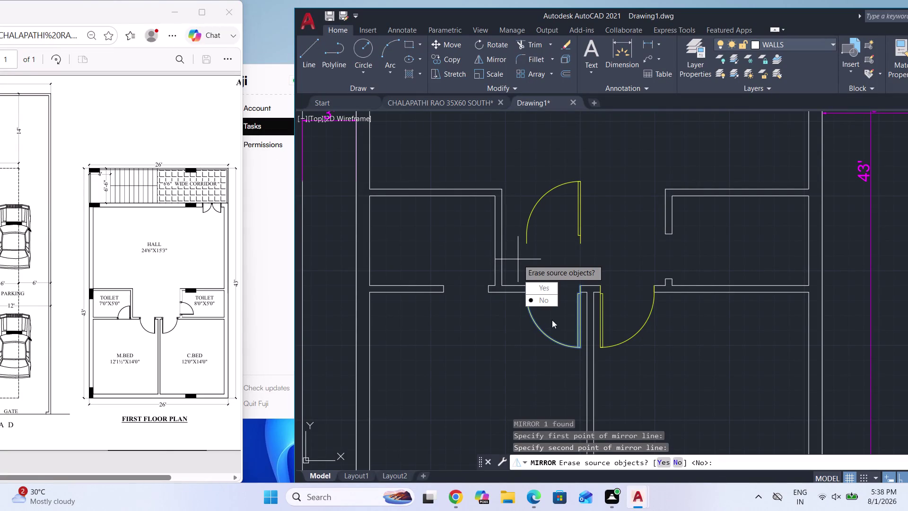
Keep the original mirrored door, then scale the upper door by reference to 2'6" wide.
drag(543, 302, 518, 259)
click(580, 227)
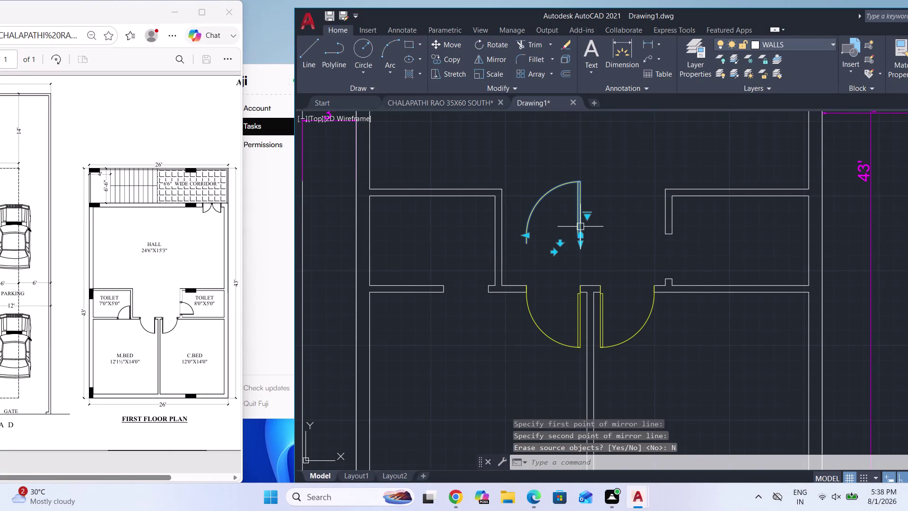
key(s)
key(c)
key(Return)
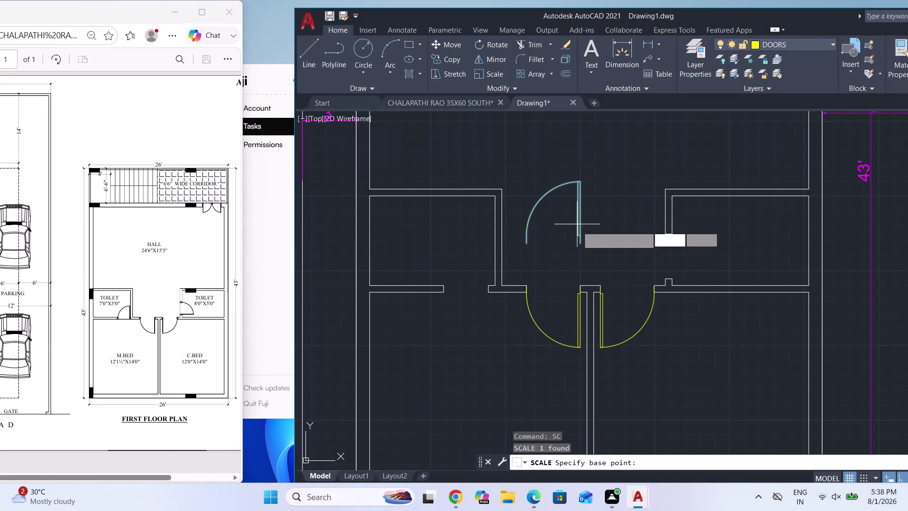
click(581, 244)
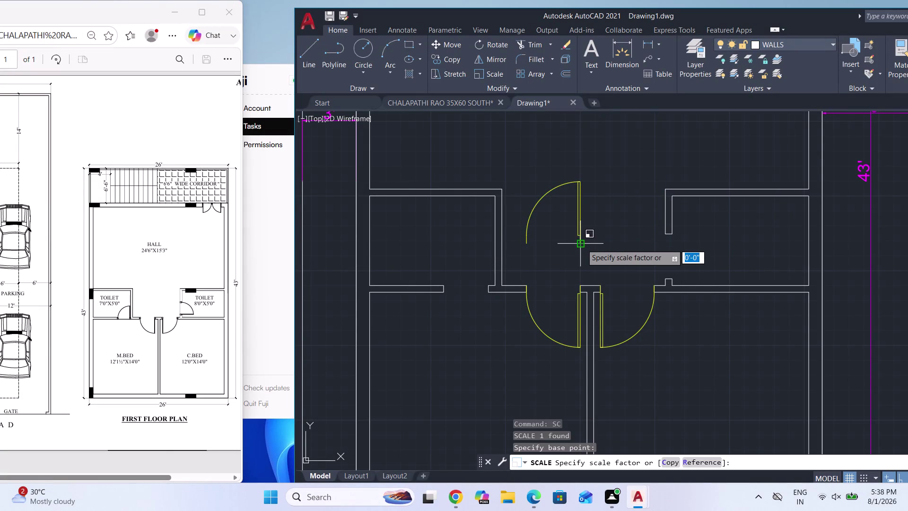
key(r)
key(Return)
click(582, 244)
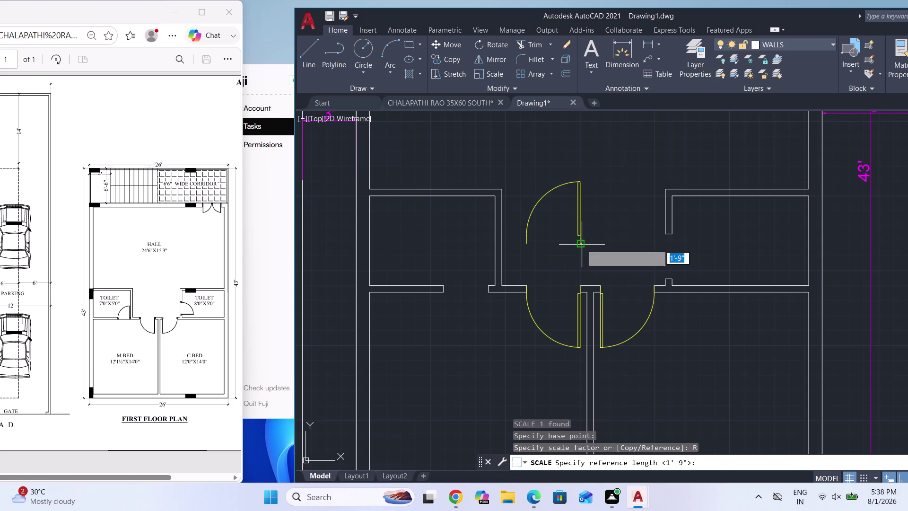
click(529, 245)
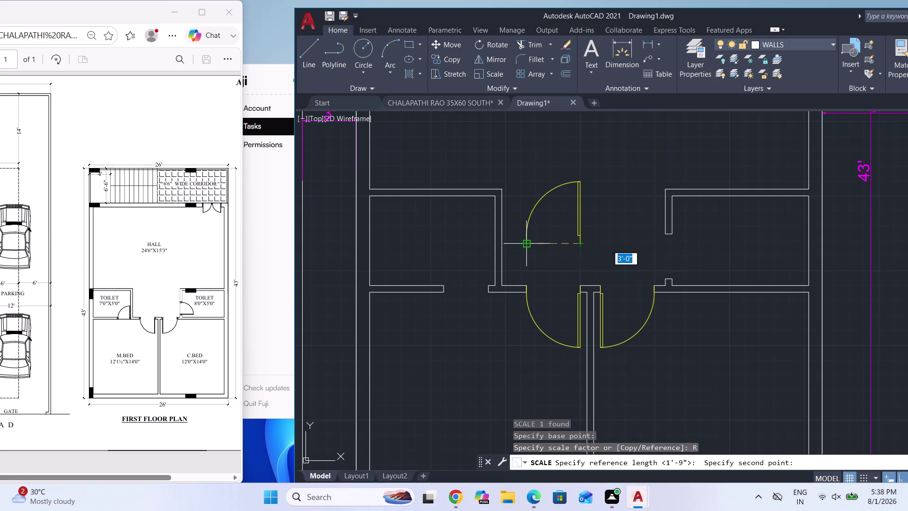
text(2)
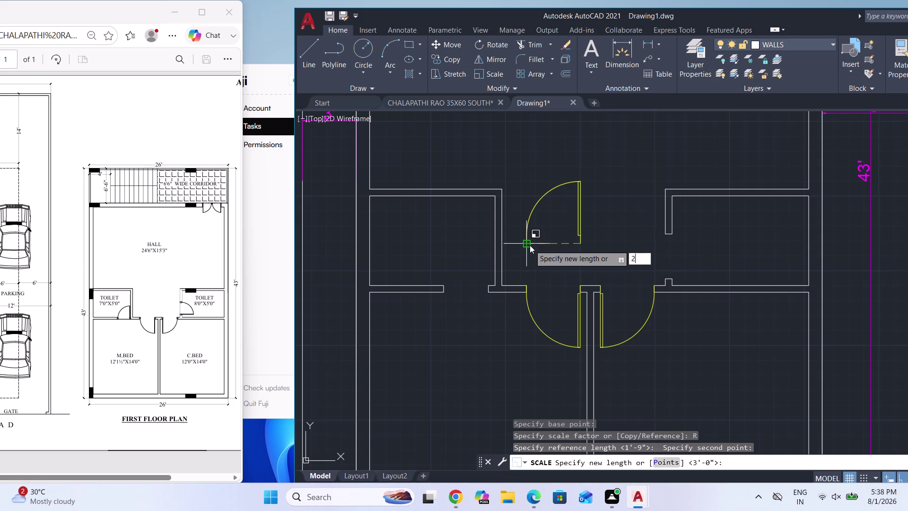
text(.5')
key(Return)
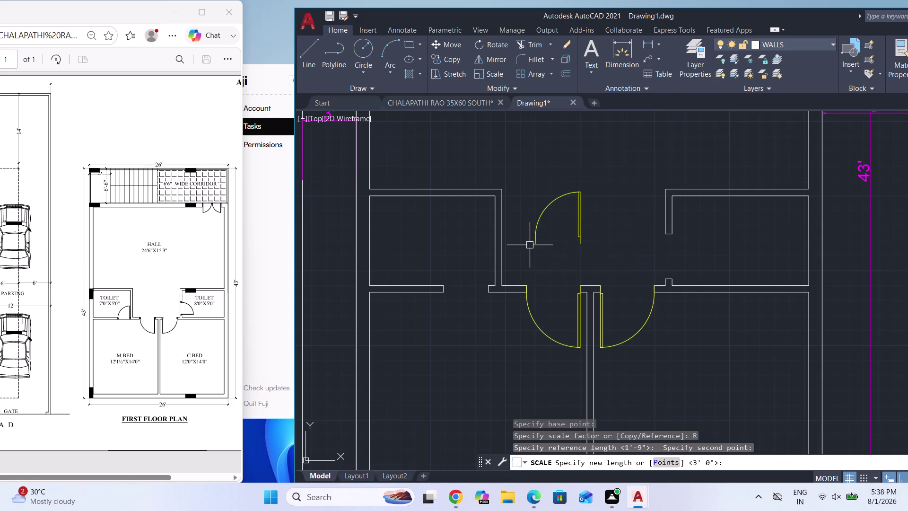
Clear the selection and reselect the resized upper door.
click(580, 245)
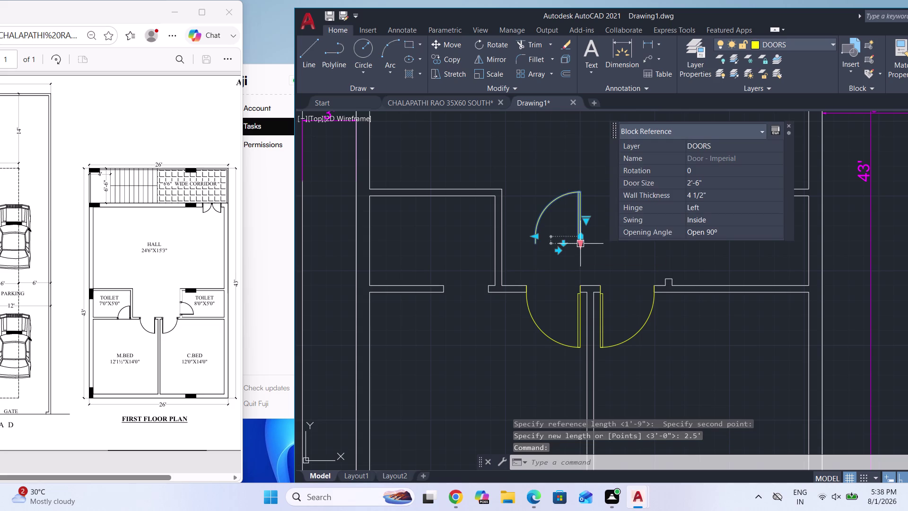
key(Escape)
key(Escape)
key(Escape)
click(580, 242)
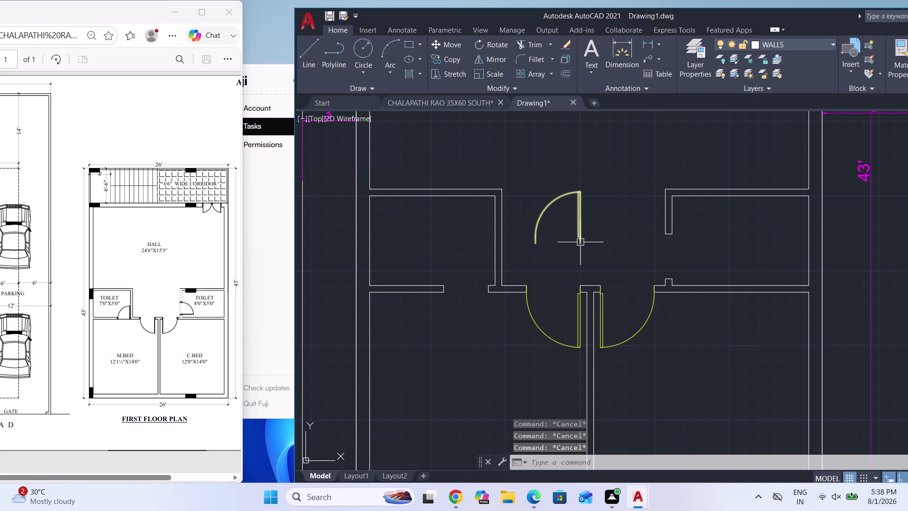
Rotate a copy of the upper door 90° about its hinge, keeping the original.
text(RO)
key(Return)
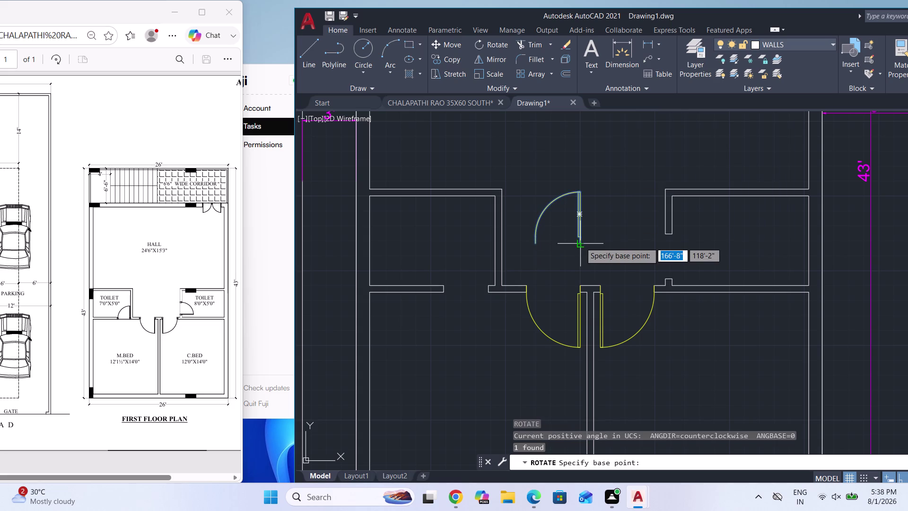
click(593, 236)
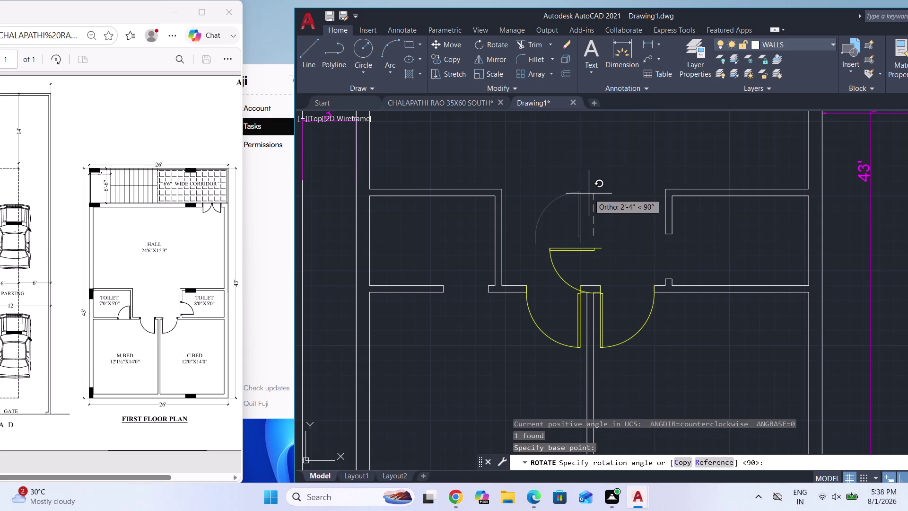
key(c)
key(Return)
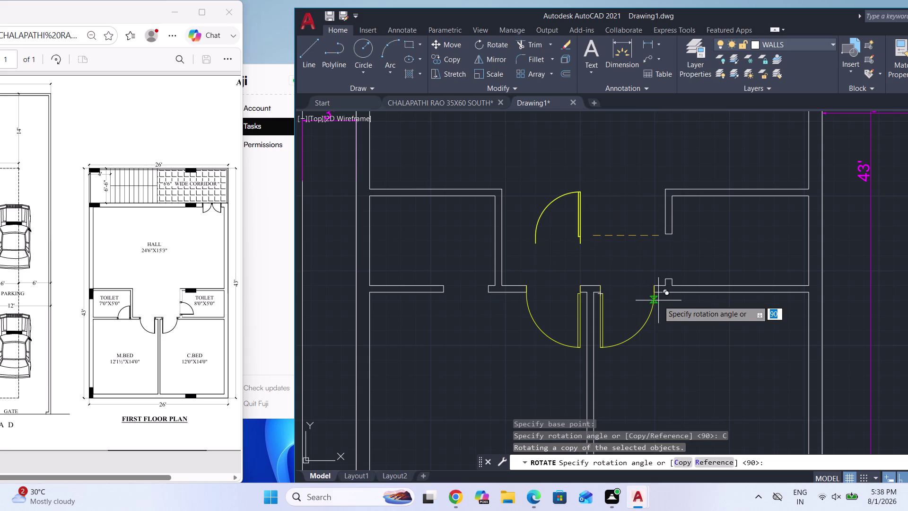
click(570, 276)
click(578, 244)
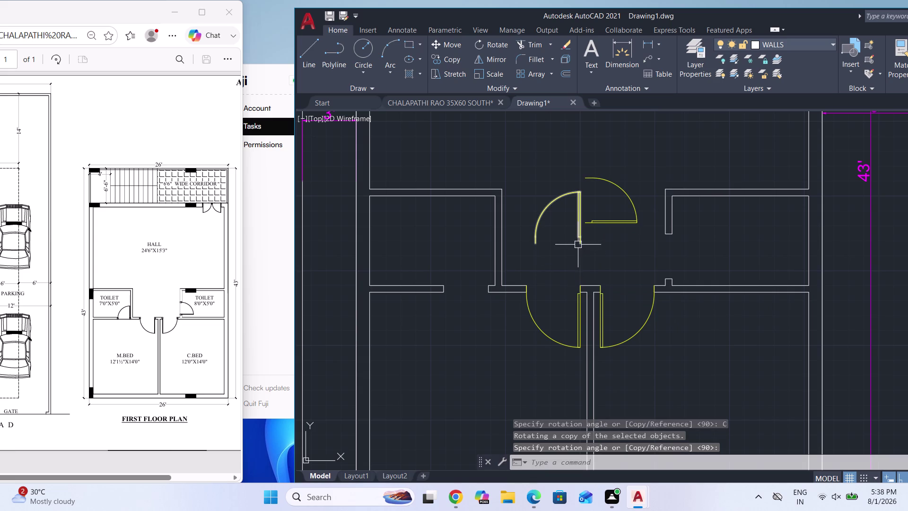
key(m)
key(Return)
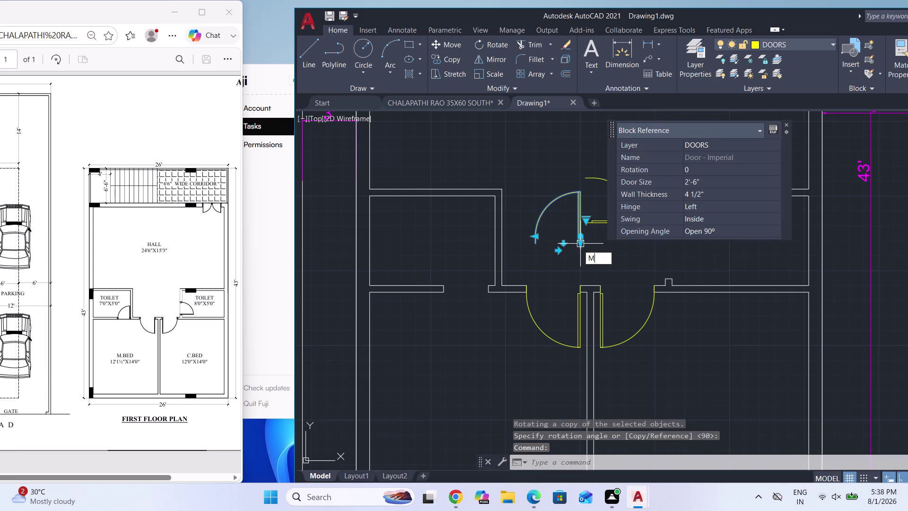
Move the upper door into the left room's doorway.
scroll(up, 3)
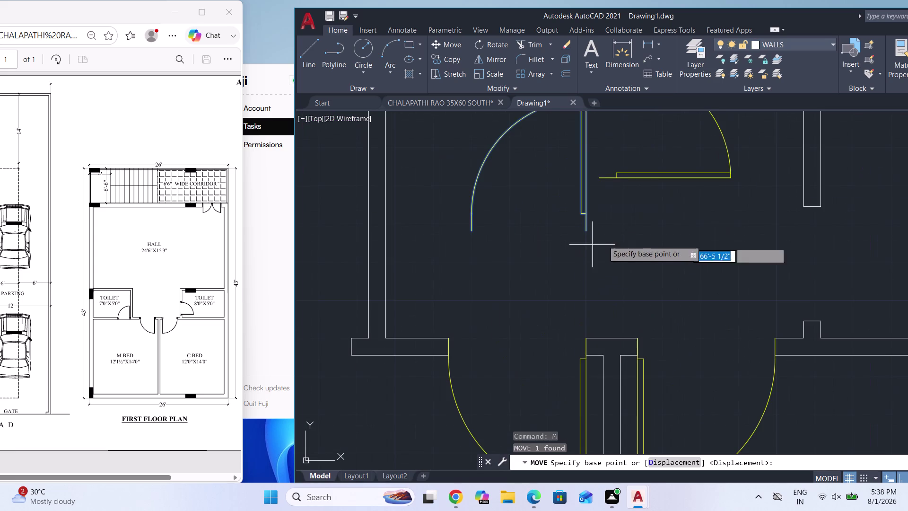
click(584, 232)
scroll(down, 3)
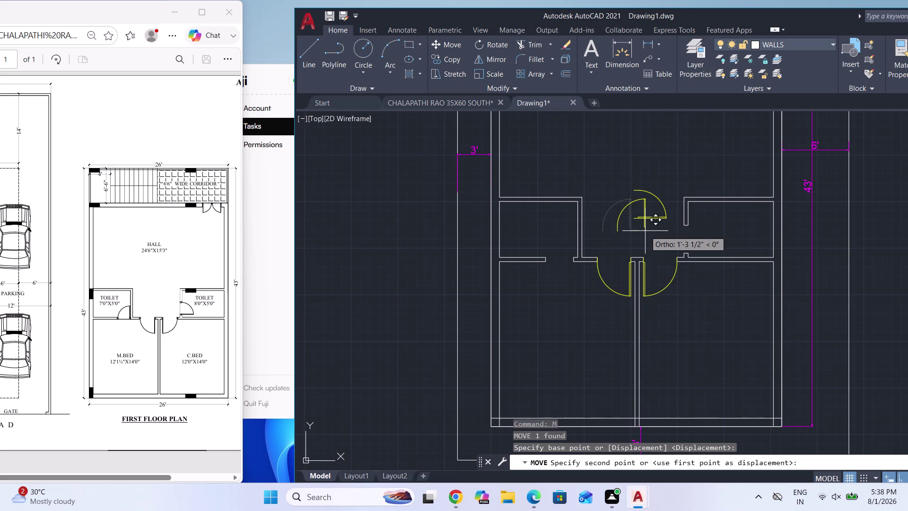
scroll(up, 3)
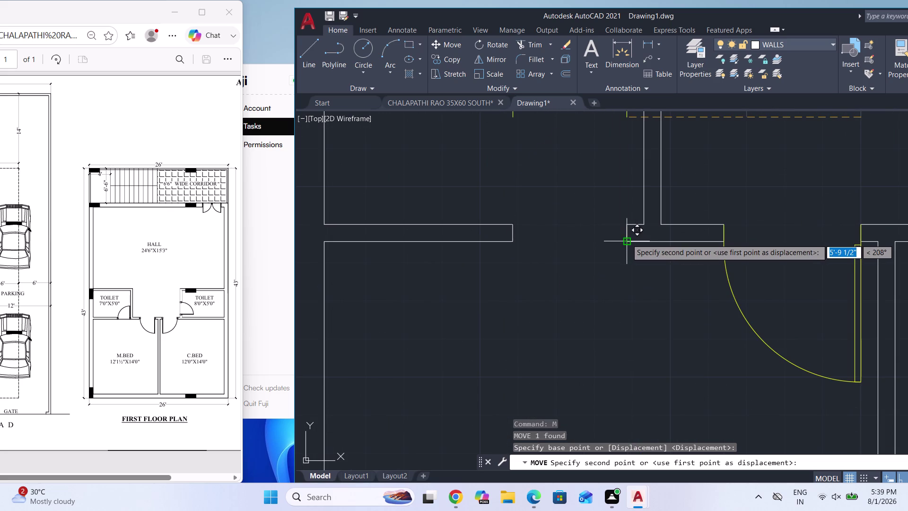
click(627, 239)
scroll(down, 3)
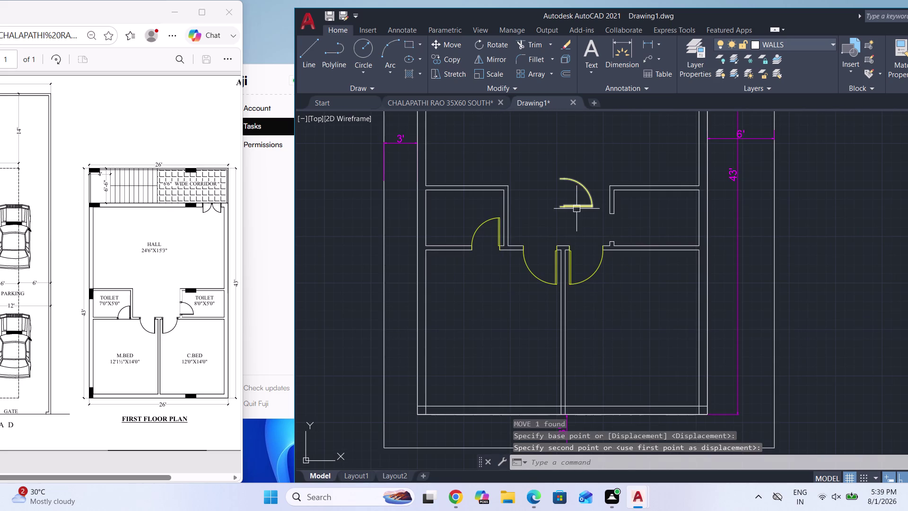
Move the rotated door copy into the right room's doorway by its leaf end.
click(577, 208)
key(m)
key(Return)
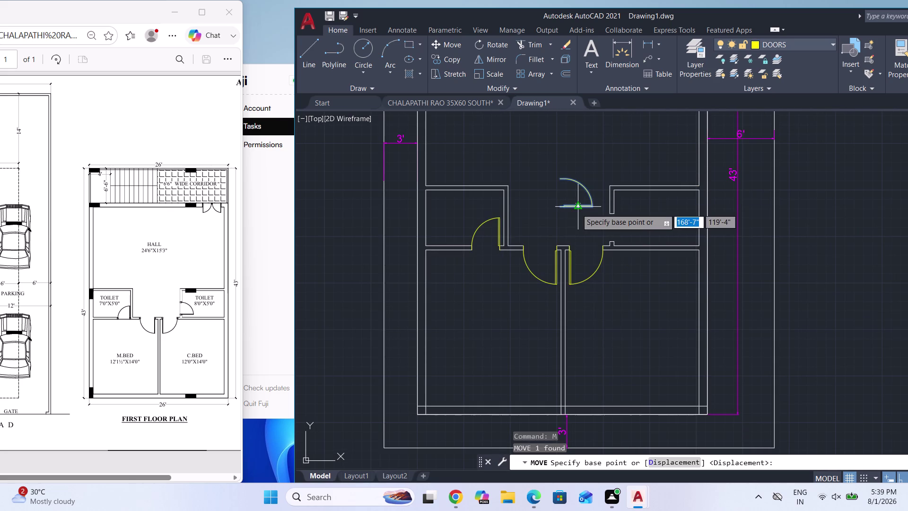
scroll(up, 3)
scroll(up, 3)
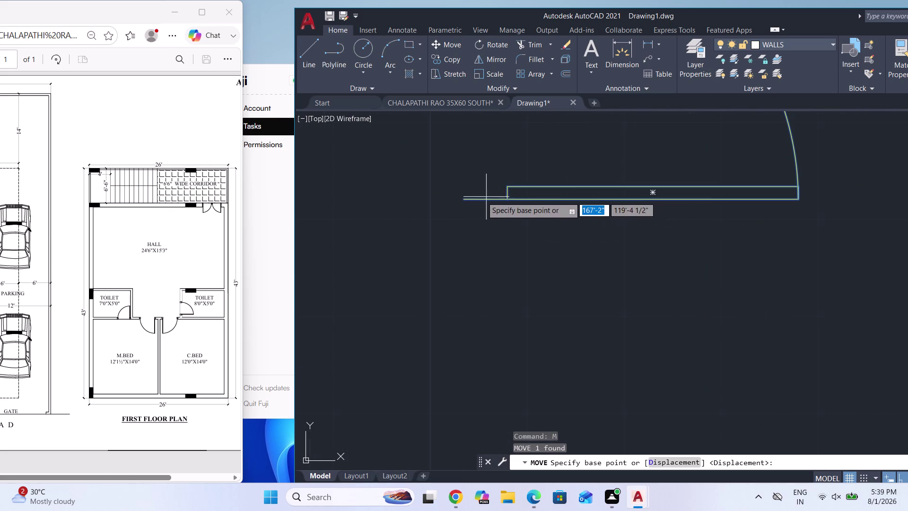
click(462, 199)
scroll(down, 3)
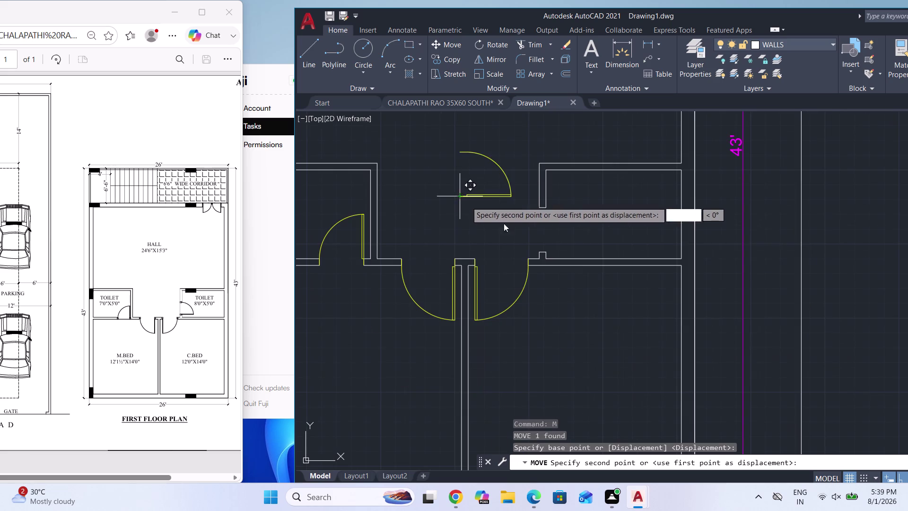
scroll(up, 3)
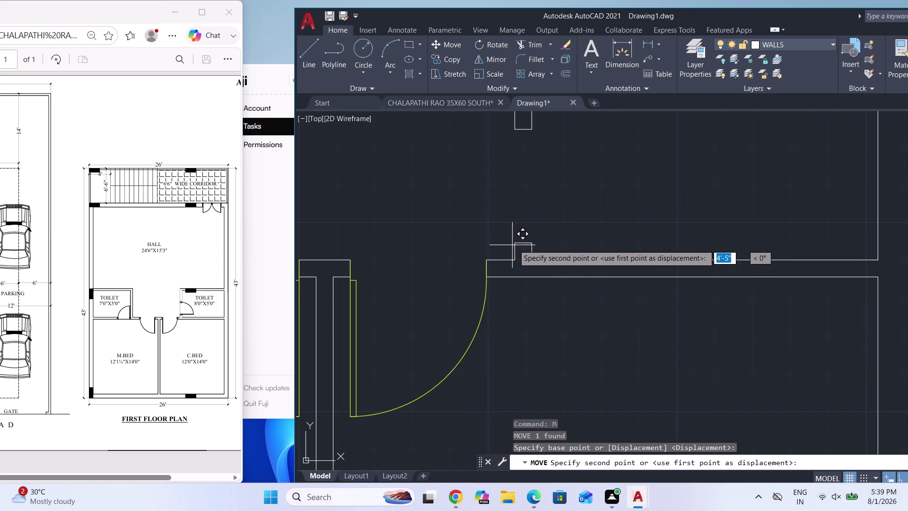
click(514, 244)
scroll(down, 3)
key(Escape)
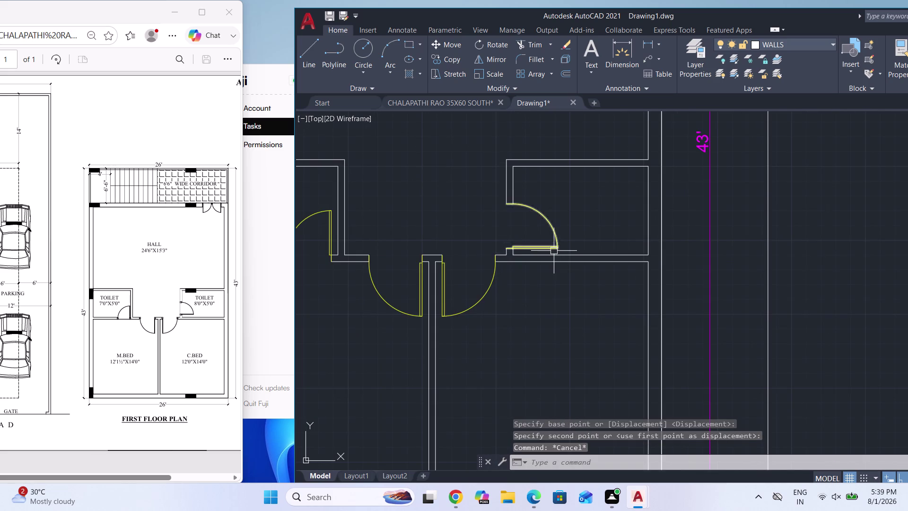
scroll(down, 3)
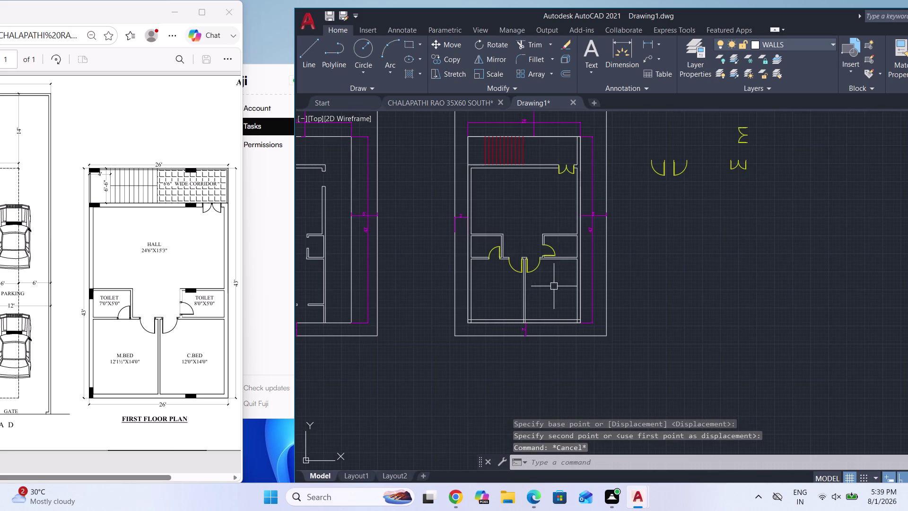
Widen the Edge PDF window to show the ground floor plan, then zoom back in on the doors.
scroll(down, 3)
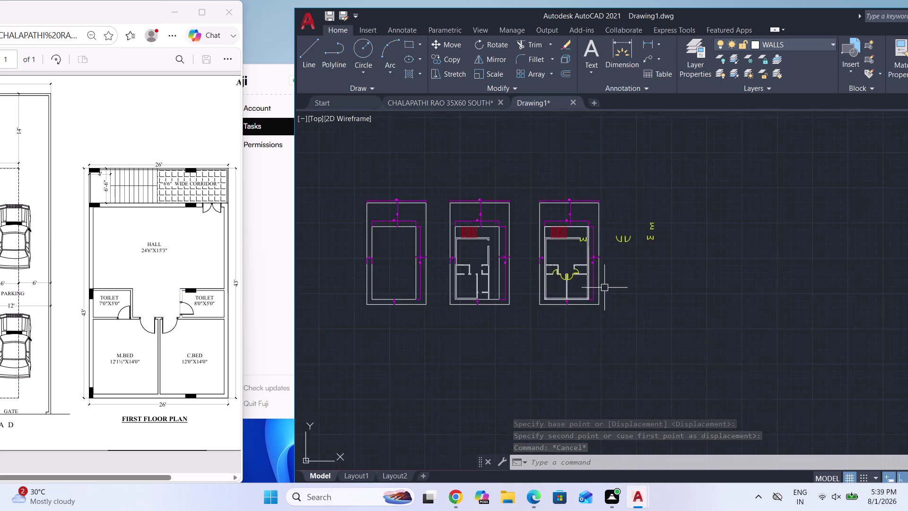
scroll(down, 3)
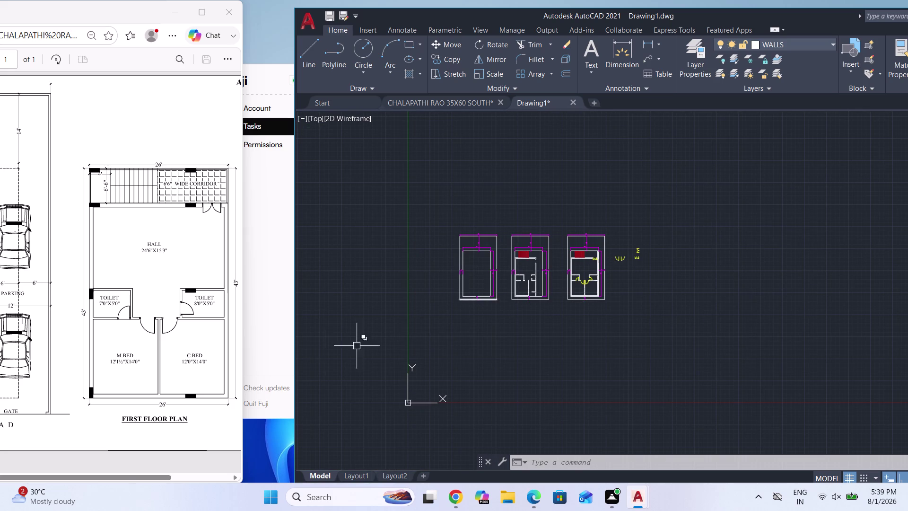
drag(122, 11, 166, 13)
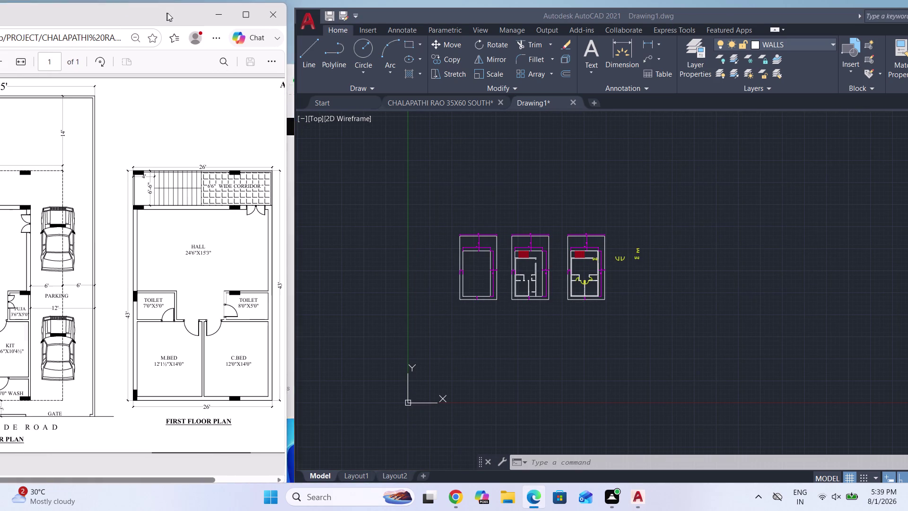
drag(165, 13, 270, 17)
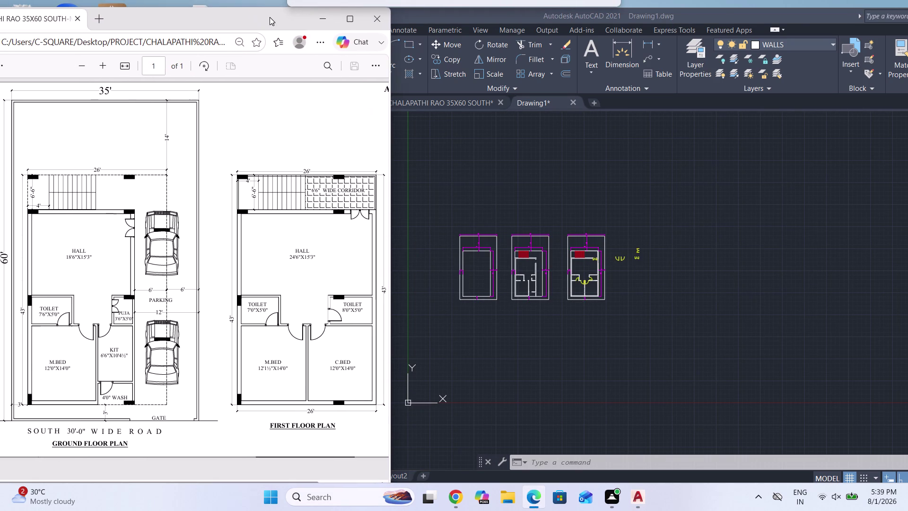
drag(269, 17, 288, 18)
click(483, 16)
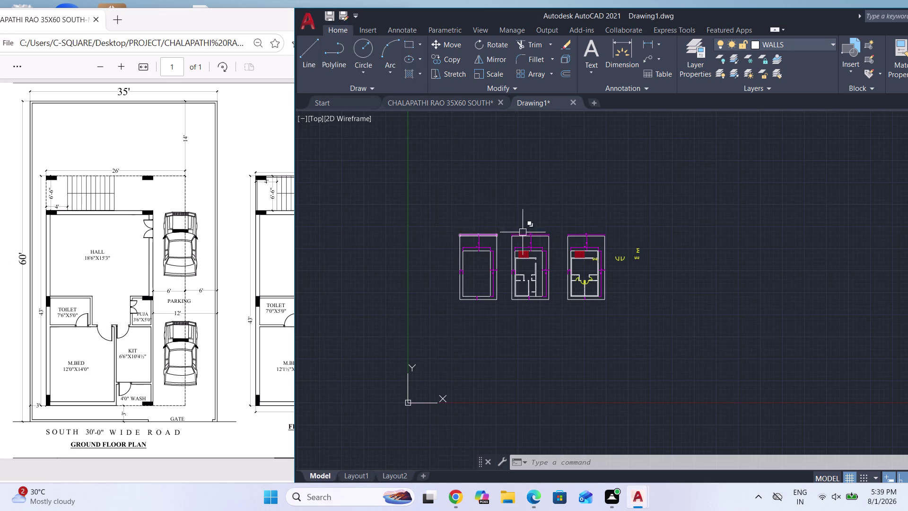
scroll(up, 3)
scroll(up, 3)
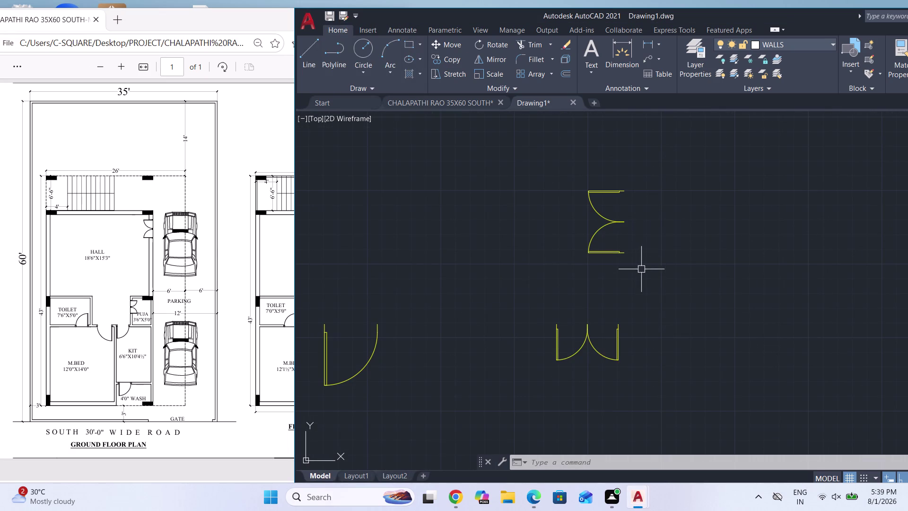
Move the double door pair by its top corner to the wall corner beside the stairs.
click(641, 269)
click(571, 156)
key(m)
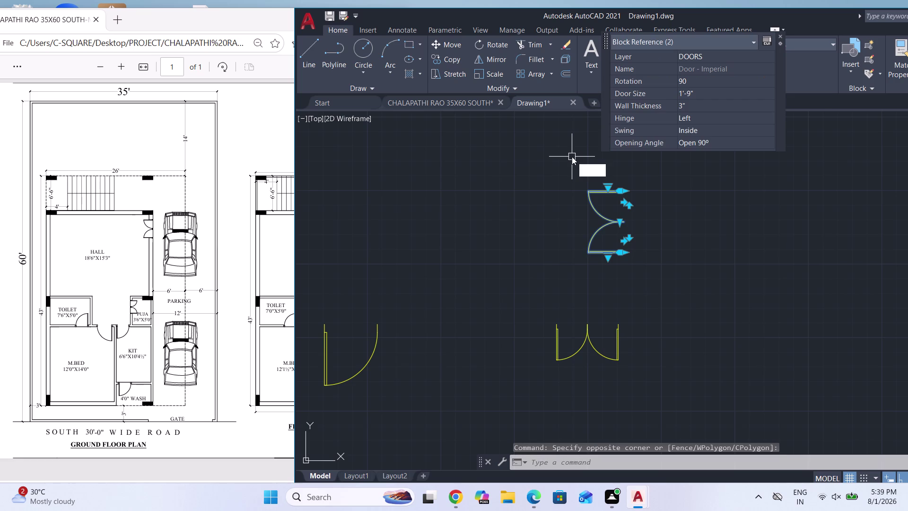
key(Return)
scroll(up, 3)
click(633, 189)
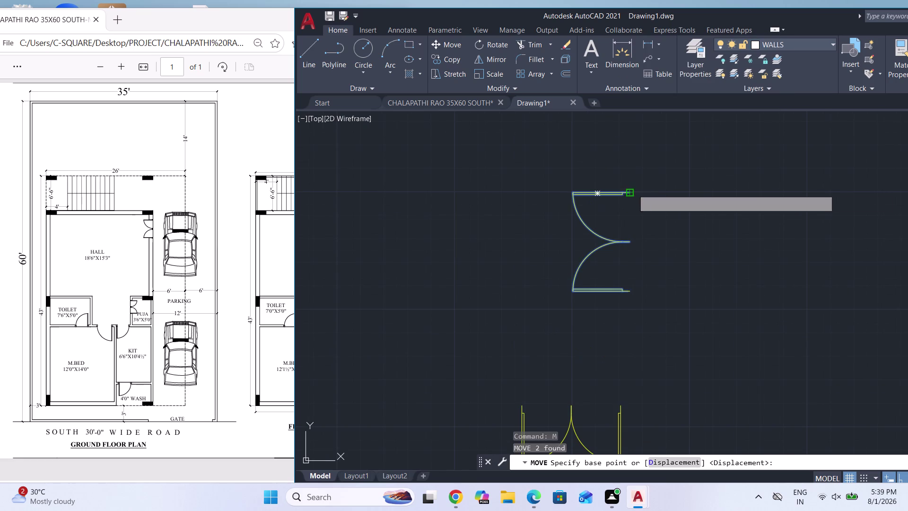
scroll(down, 3)
scroll(up, 3)
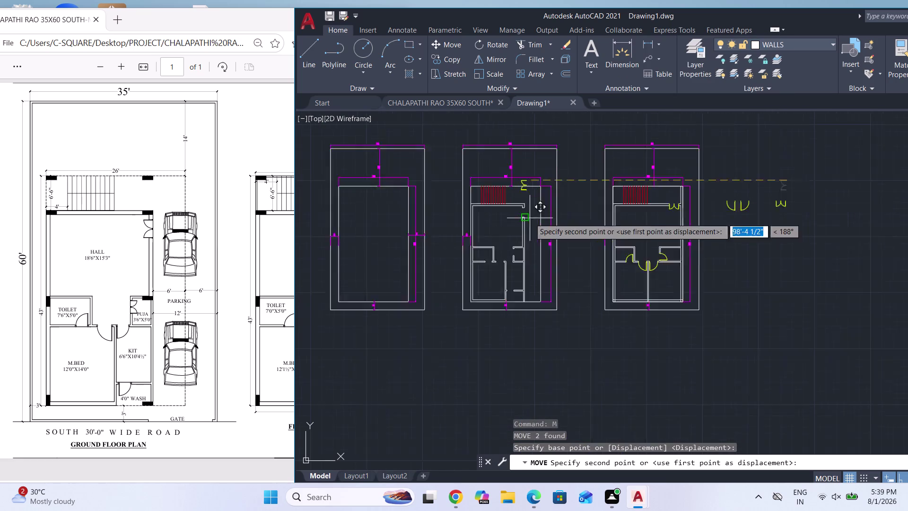
scroll(up, 3)
scroll(up, 3)
scroll(up, 3)
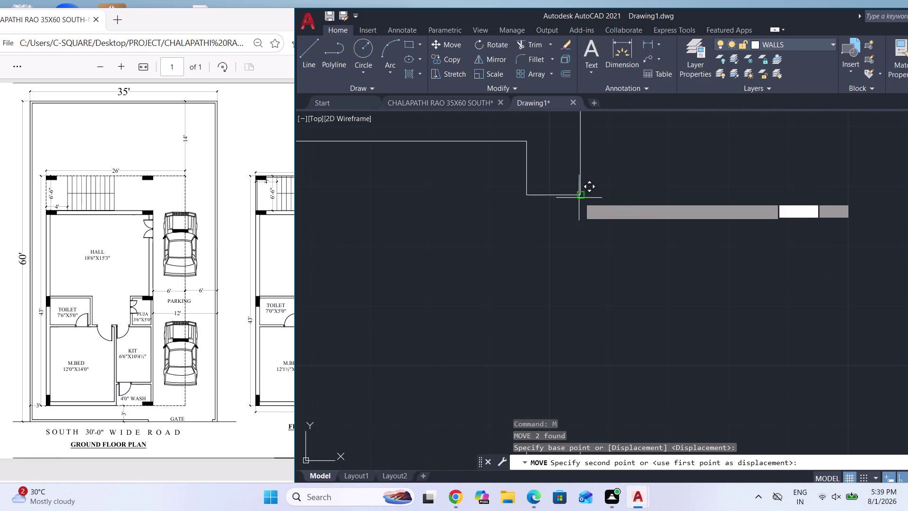
click(579, 198)
Select the single door in the right-hand plan.
scroll(down, 3)
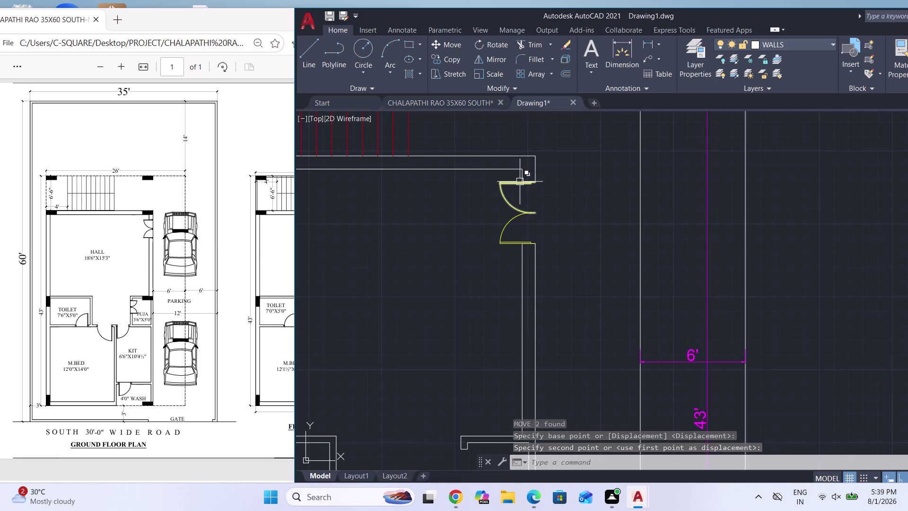
scroll(down, 3)
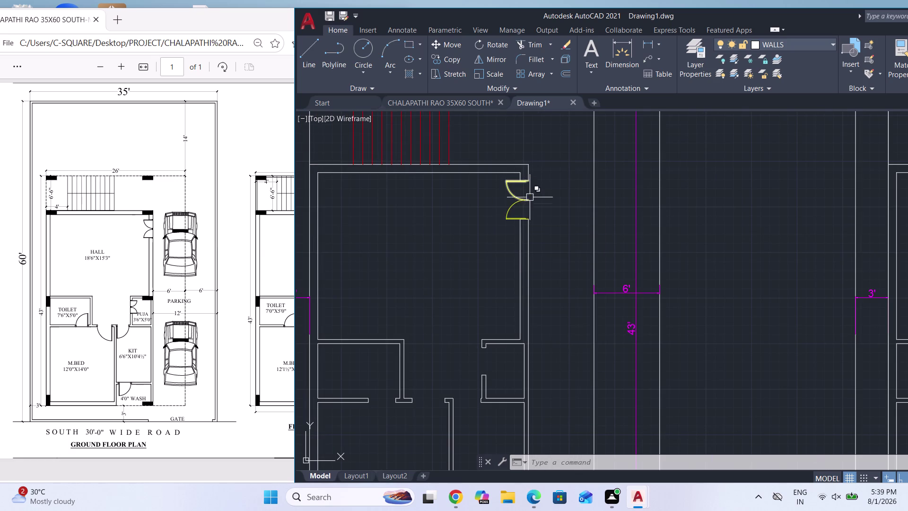
scroll(down, 3)
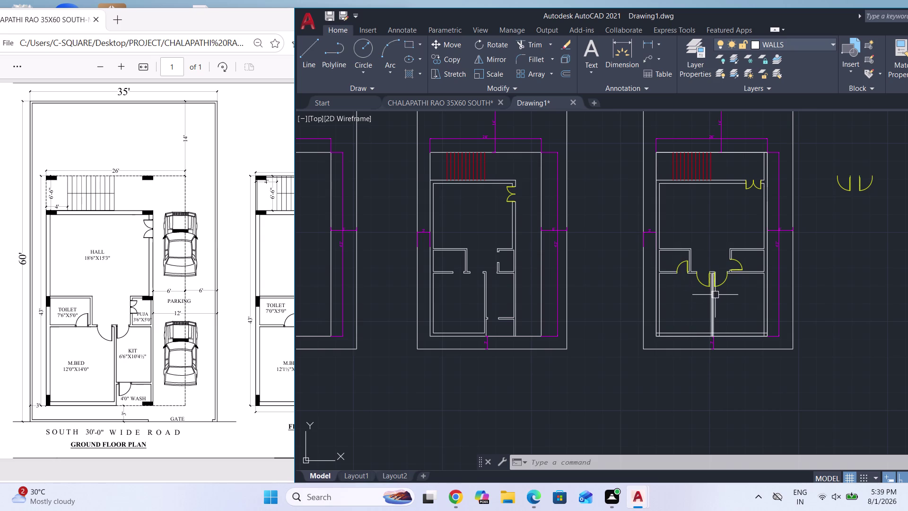
scroll(up, 3)
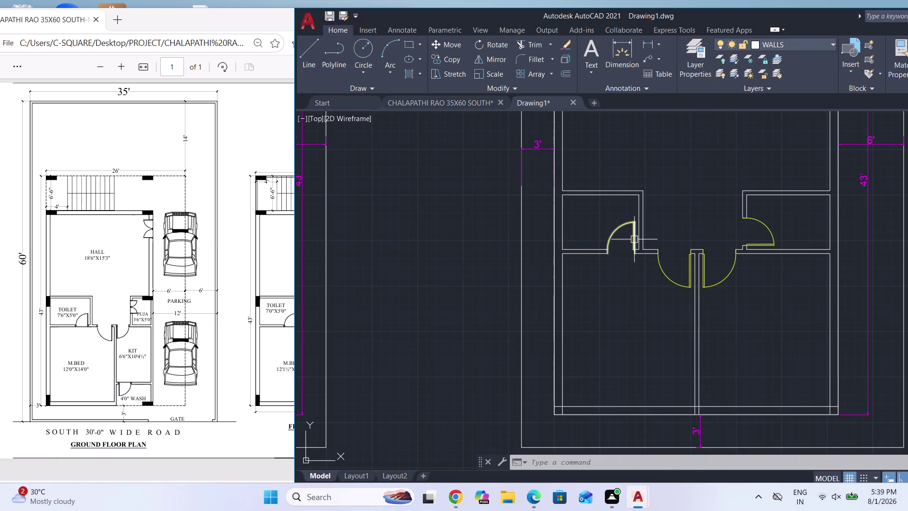
click(634, 239)
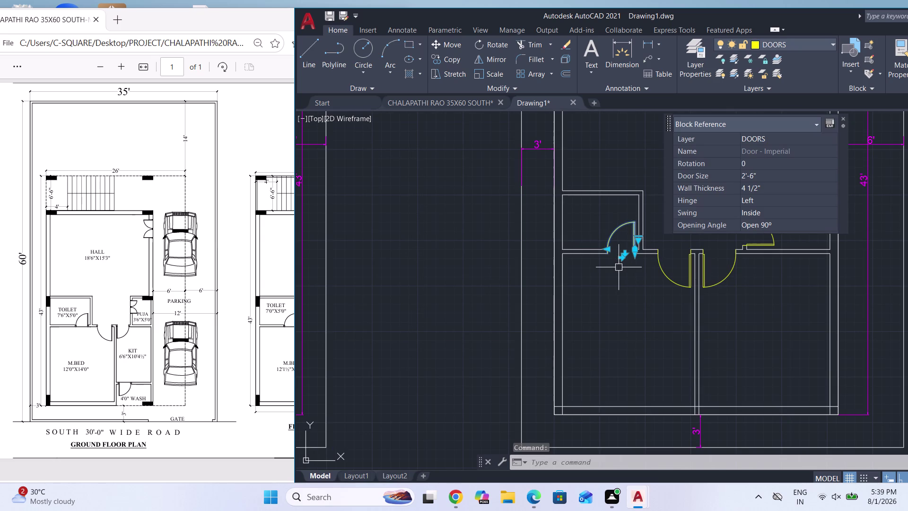
Copy the single door from the right plan into the middle plan's first room opening.
key(c)
key(o)
key(Return)
scroll(up, 3)
scroll(up, 3)
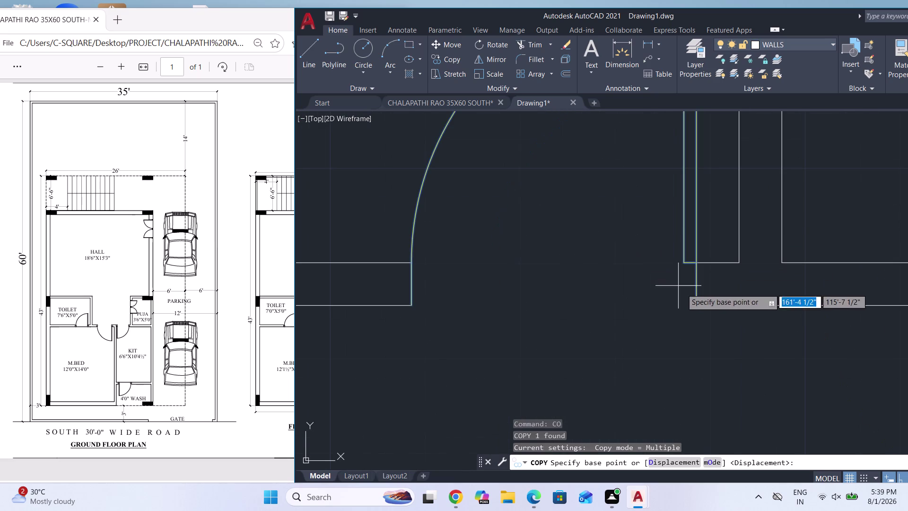
click(700, 301)
scroll(down, 3)
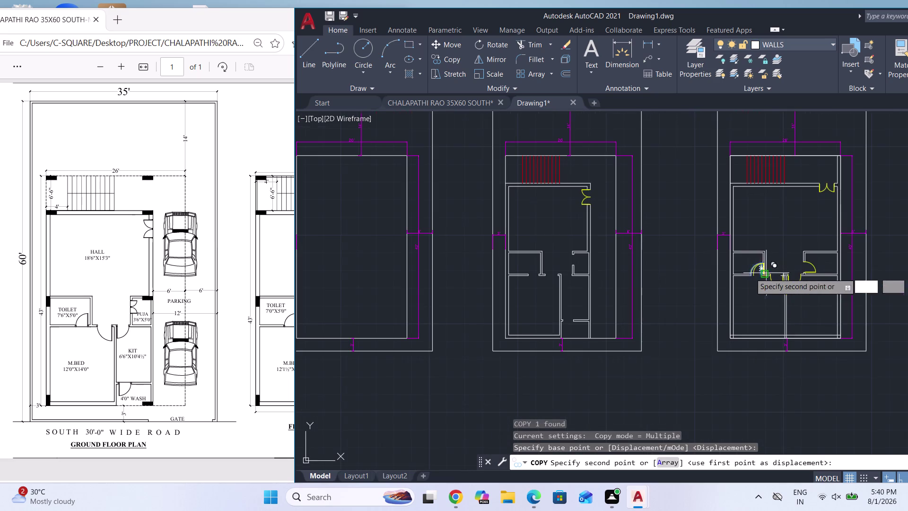
scroll(up, 3)
scroll(up, 3)
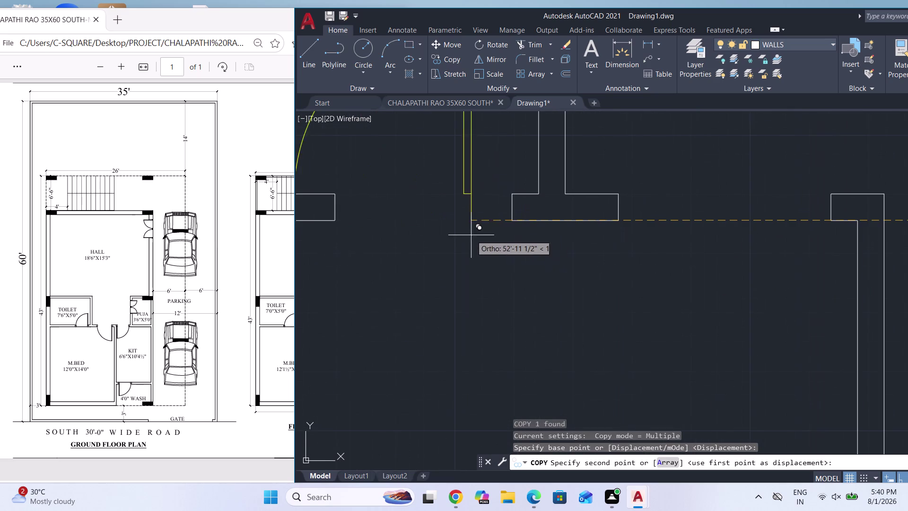
click(514, 219)
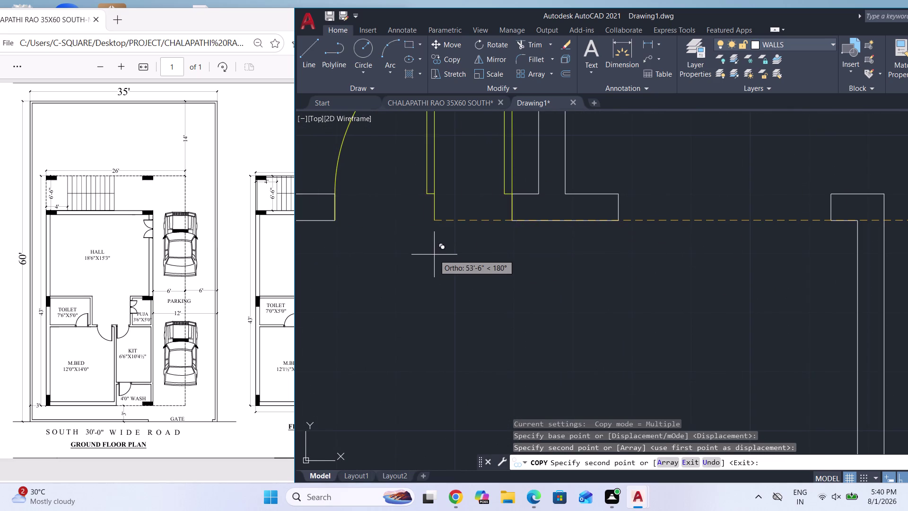
scroll(down, 3)
scroll(down, 3)
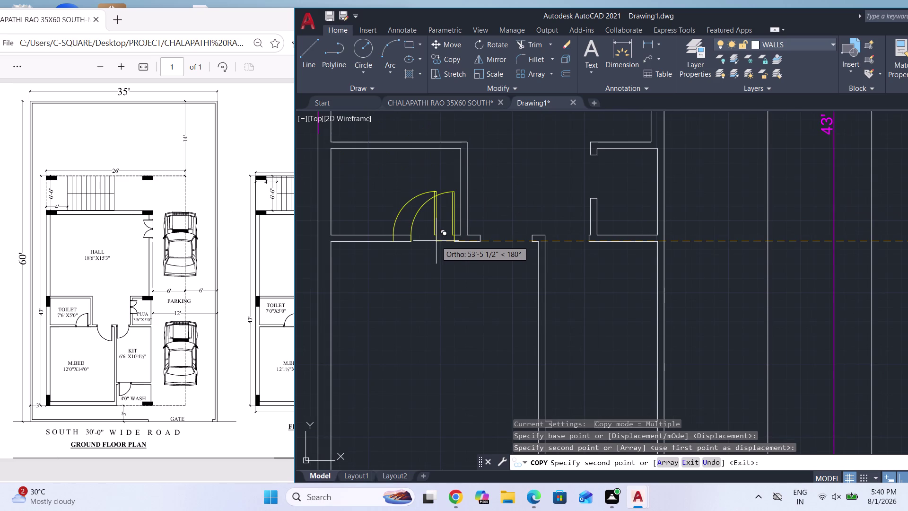
scroll(down, 3)
key(Escape)
scroll(down, 3)
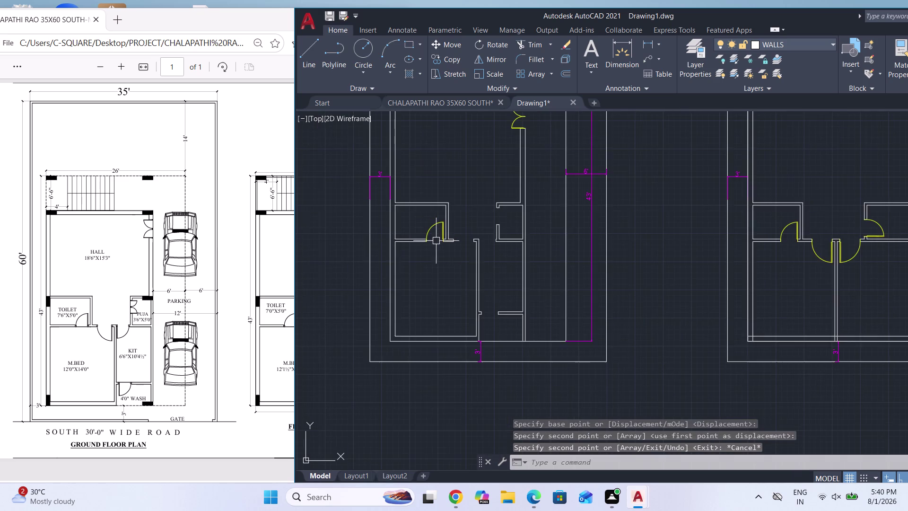
scroll(down, 3)
scroll(up, 3)
Copy the larger door from the right plan into the middle plan's second room opening.
click(687, 234)
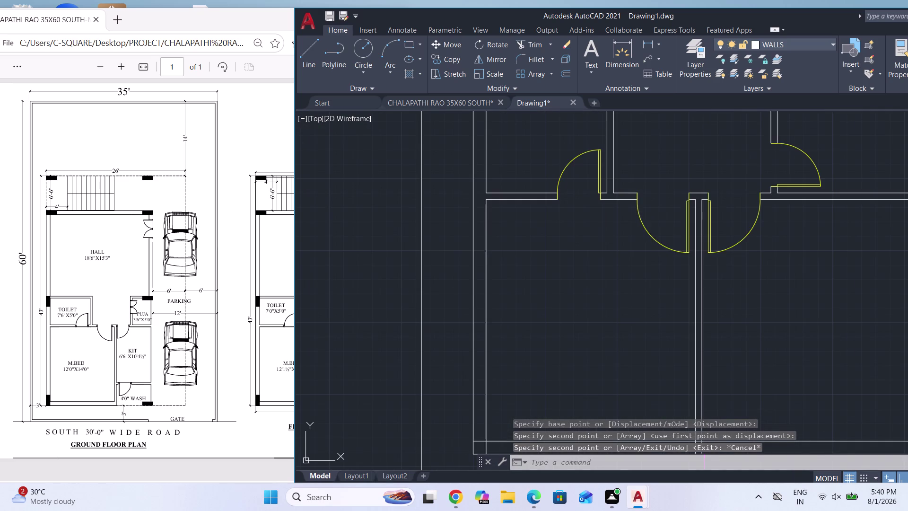
key(c)
key(o)
key(Return)
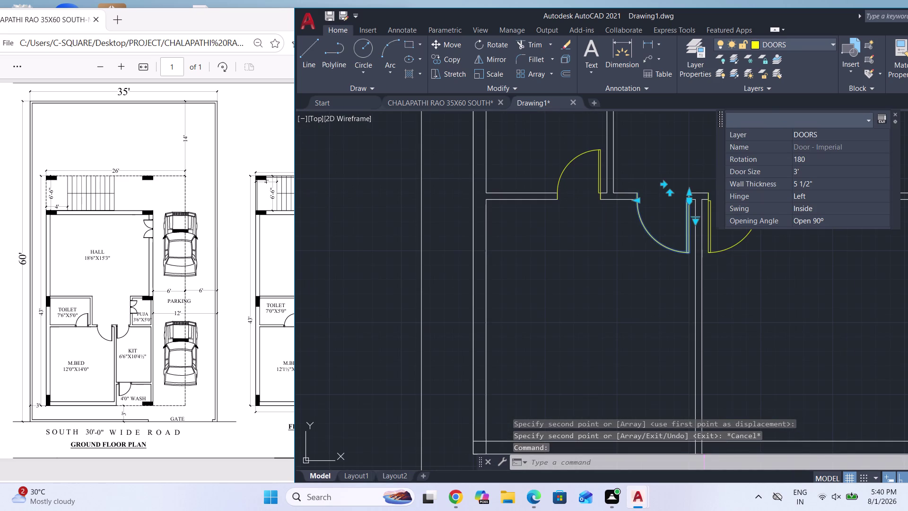
scroll(up, 3)
scroll(up, 3)
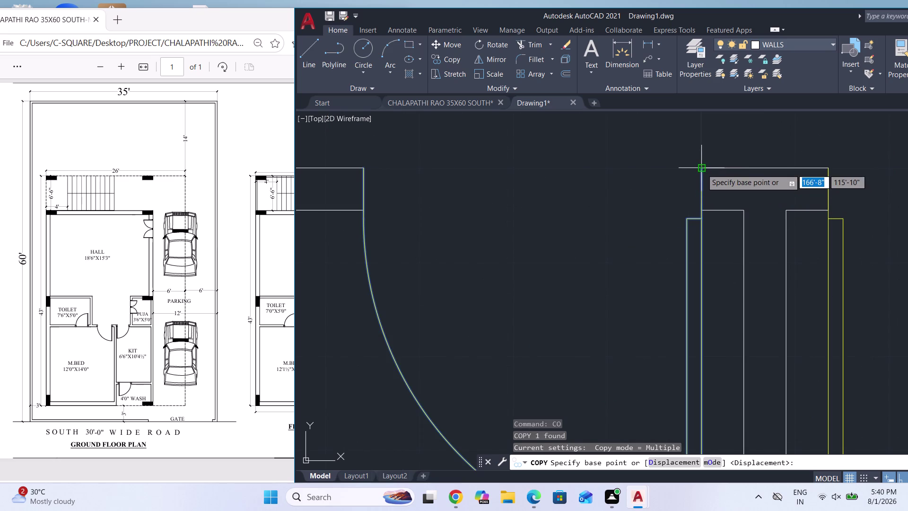
click(702, 169)
scroll(down, 3)
scroll(down, 3)
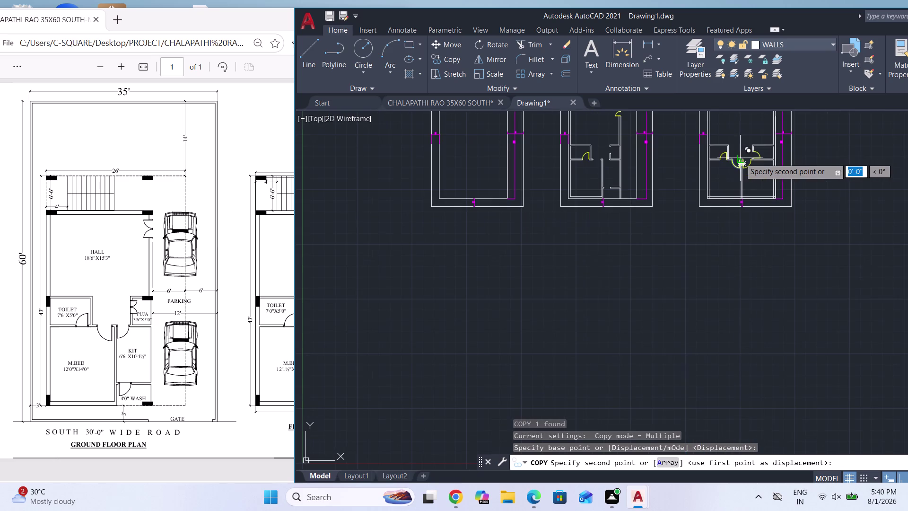
scroll(up, 3)
scroll(up, 3)
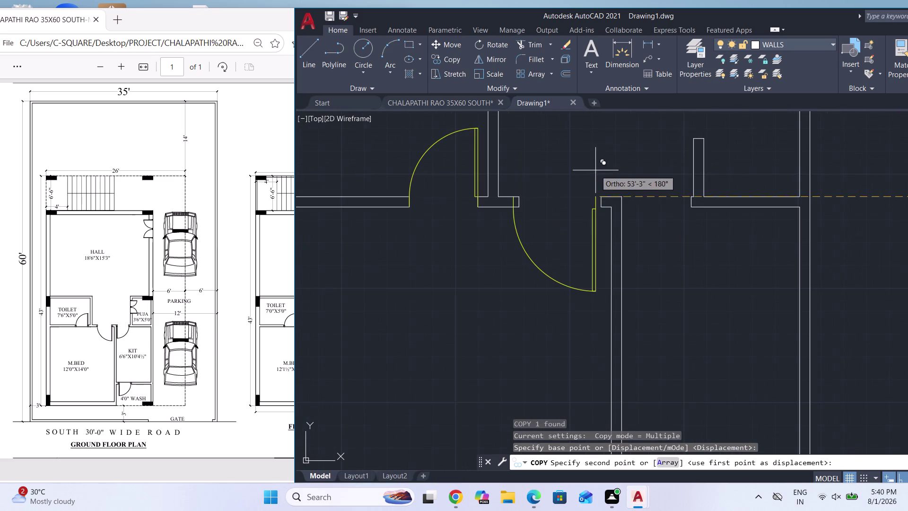
click(602, 197)
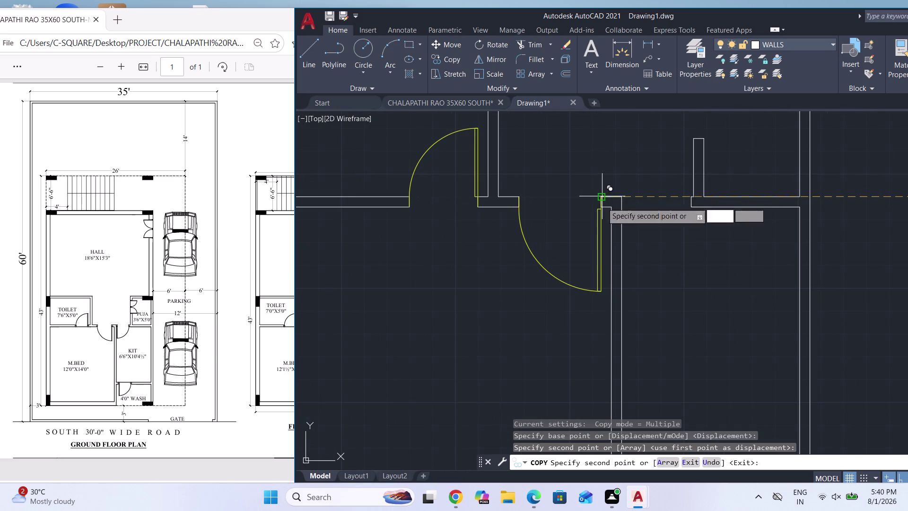
scroll(down, 3)
key(Escape)
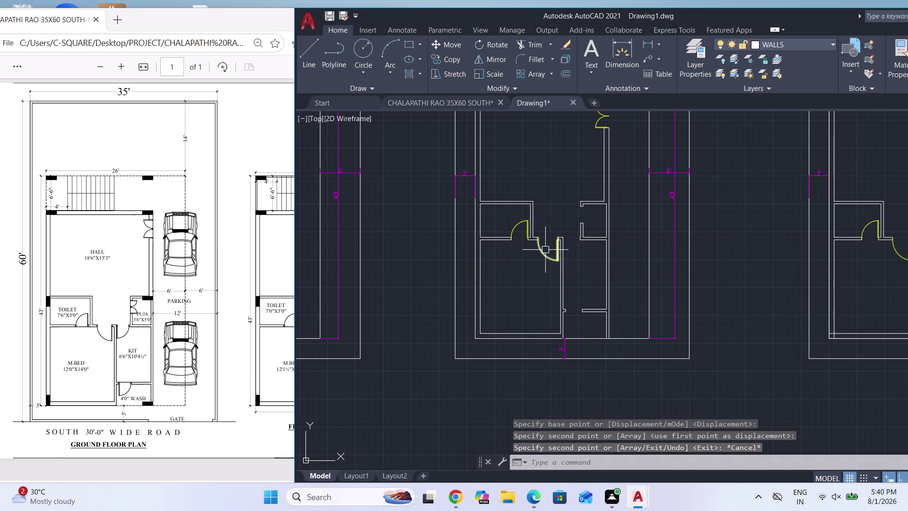
scroll(down, 3)
scroll(down, 3)
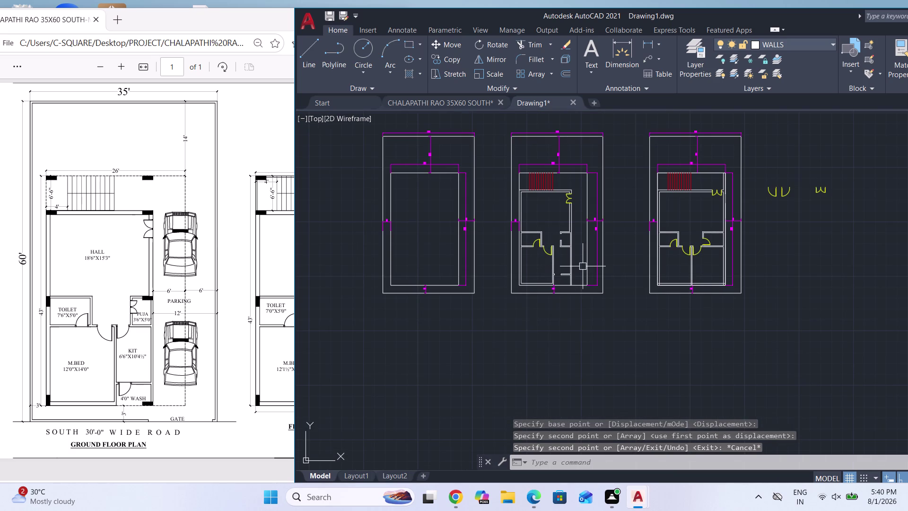
scroll(up, 3)
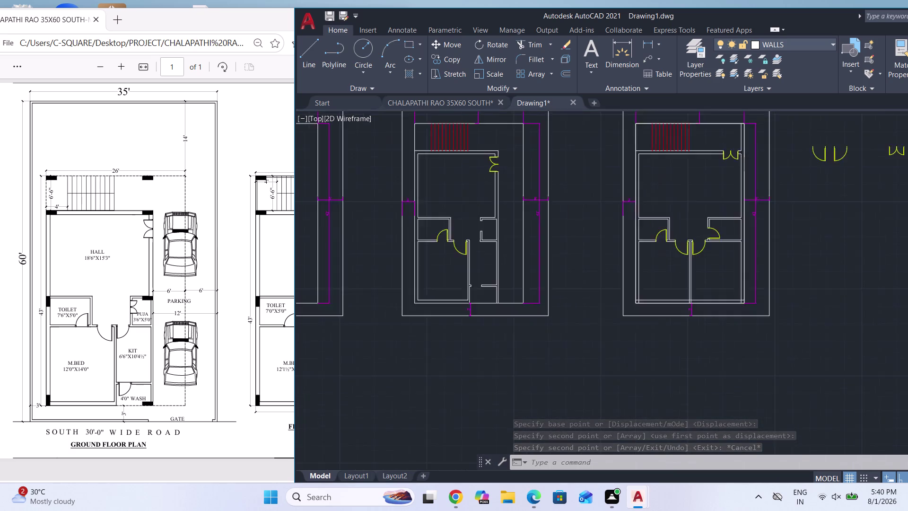
scroll(up, 3)
scroll(down, 3)
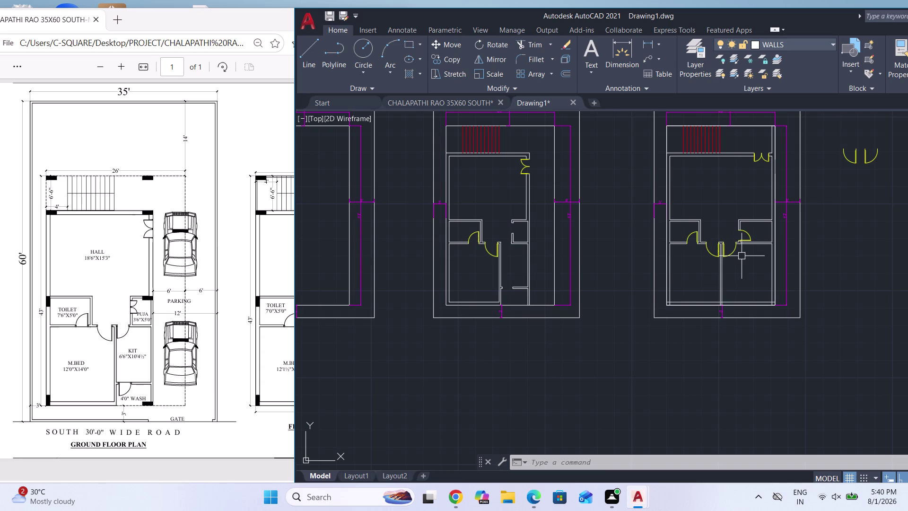
scroll(down, 3)
scroll(up, 3)
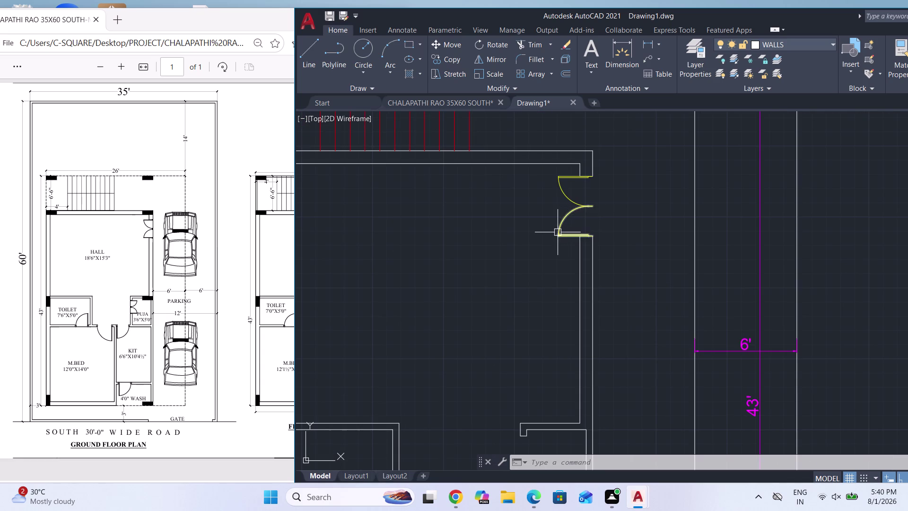
Mirror the double door pair with MI, keeping the original doors.
click(557, 232)
click(565, 195)
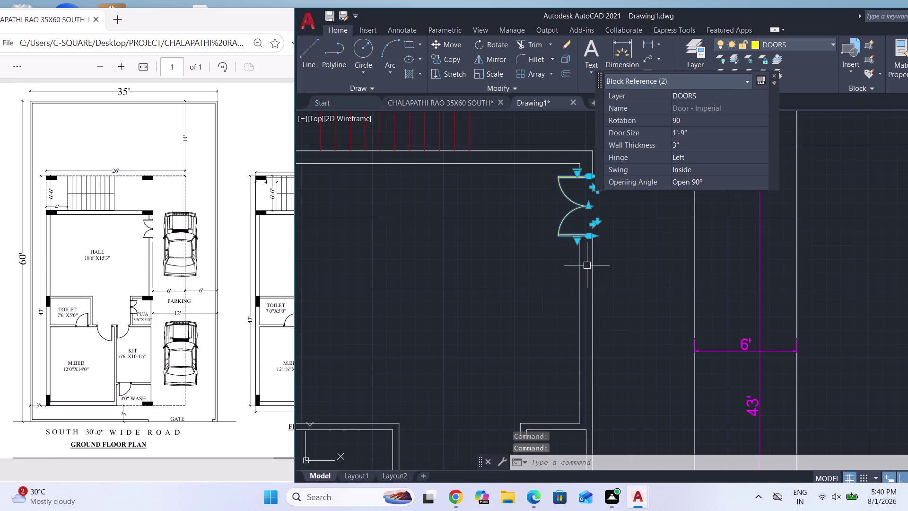
text(MI)
key(Return)
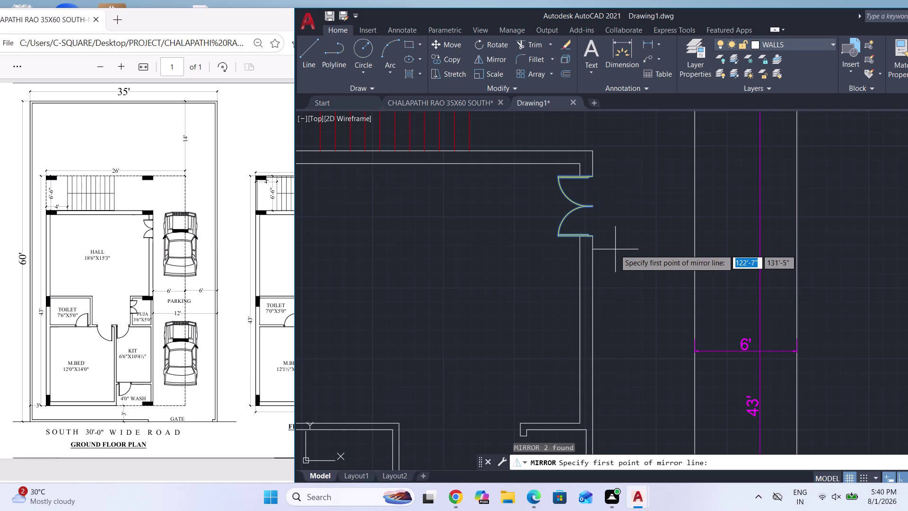
click(610, 247)
click(607, 163)
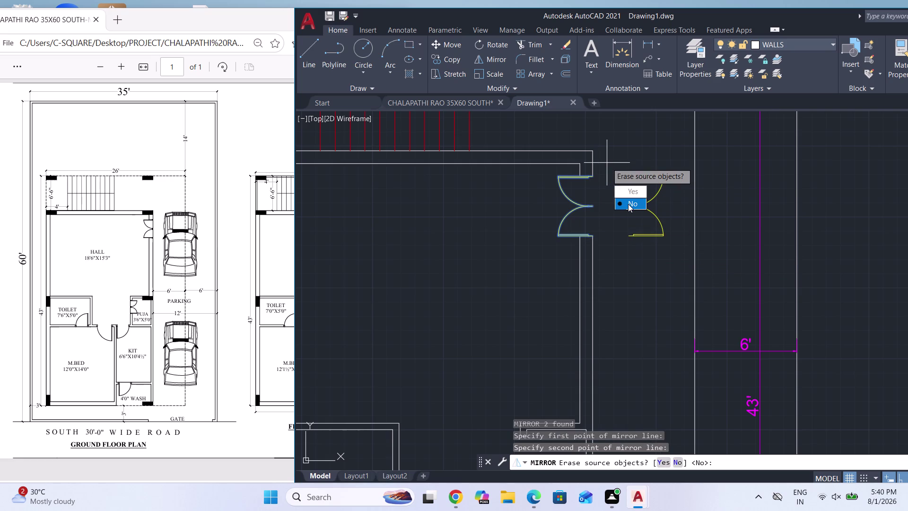
drag(628, 203, 607, 162)
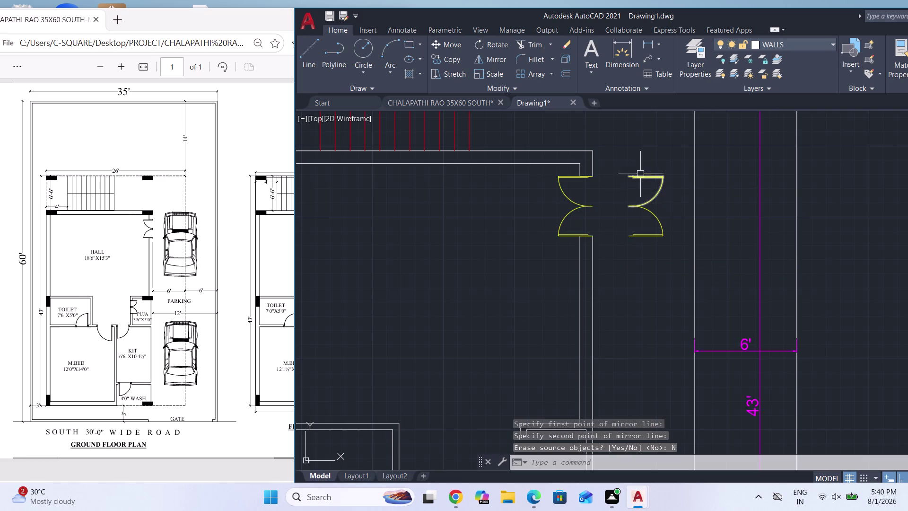
Scale the copied door pair by reference from 3'-0" to 2'-6" overall.
click(636, 169)
click(648, 235)
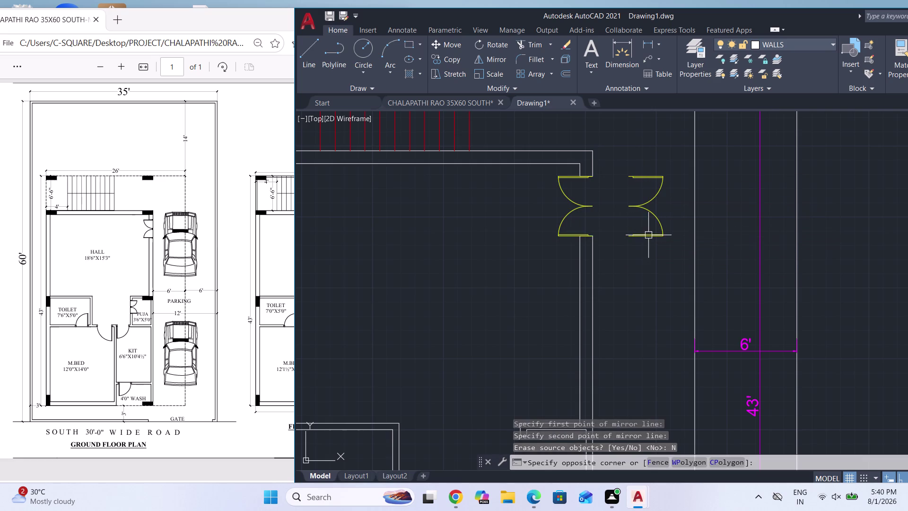
click(652, 246)
click(647, 160)
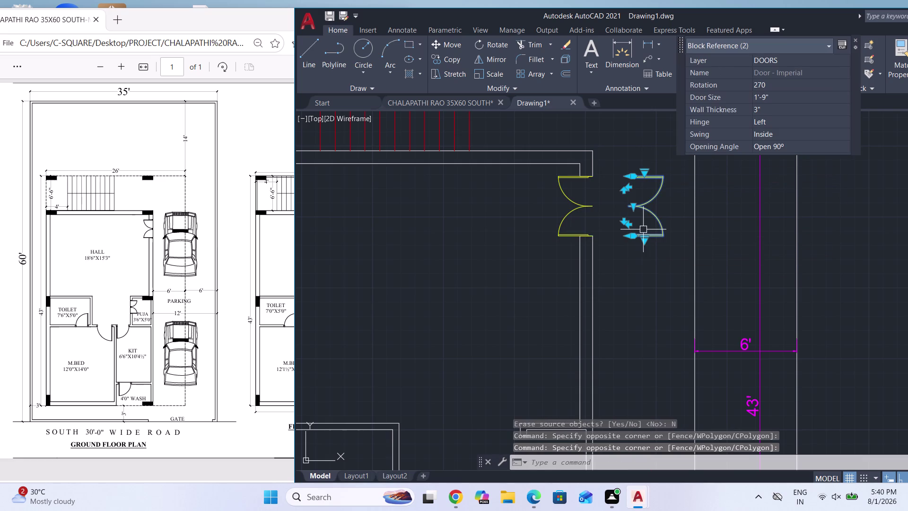
text(SC)
key(Return)
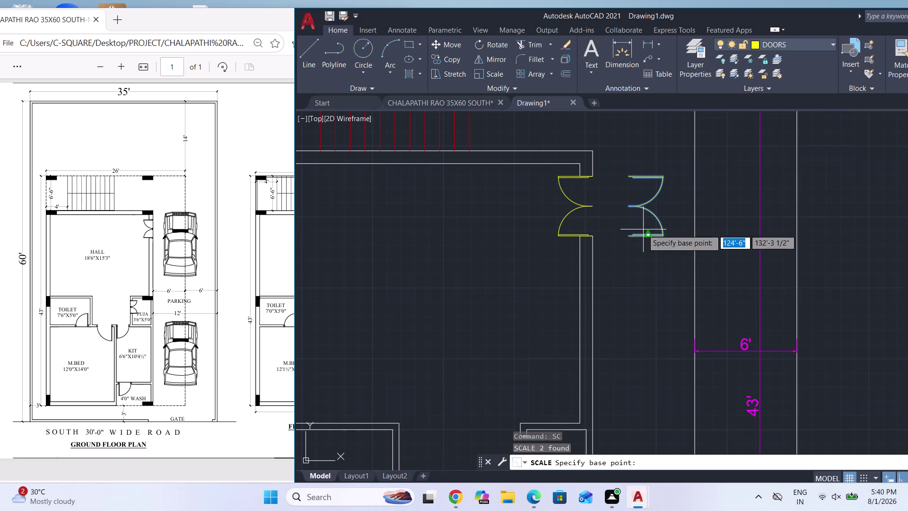
scroll(up, 3)
click(628, 160)
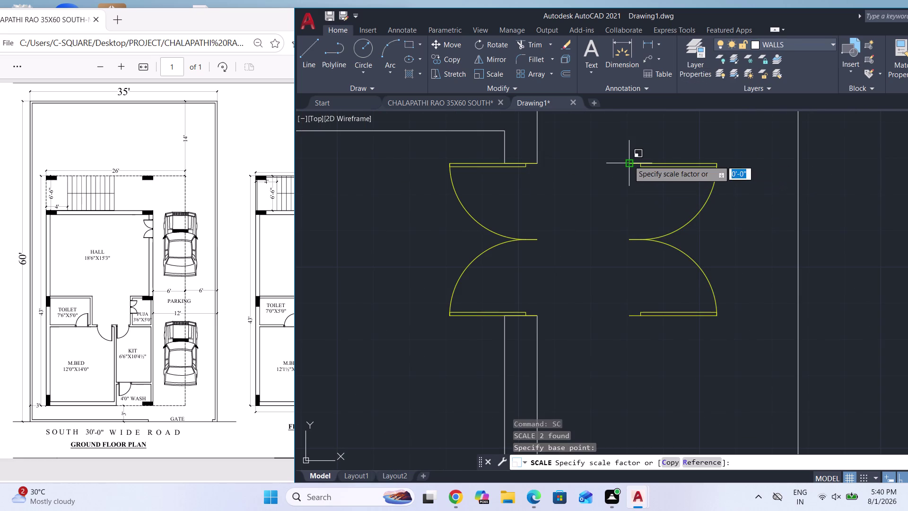
key(r)
key(Return)
click(628, 161)
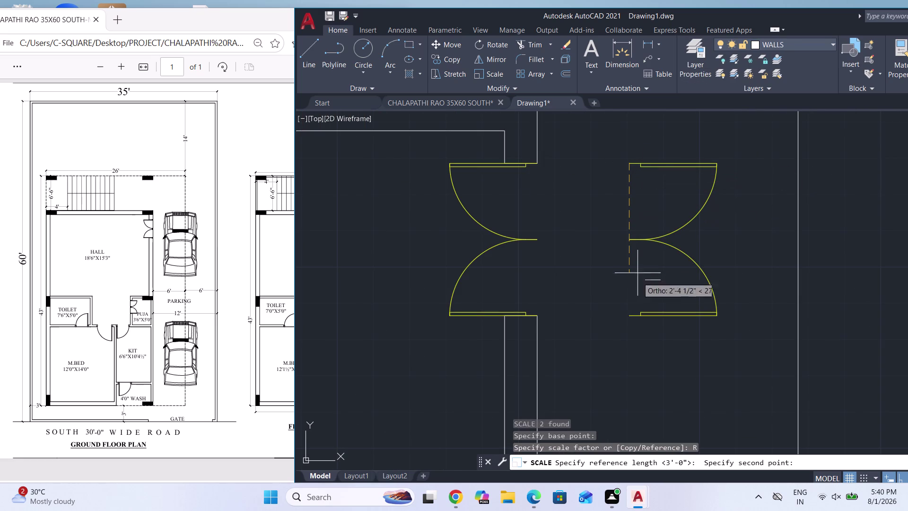
click(631, 313)
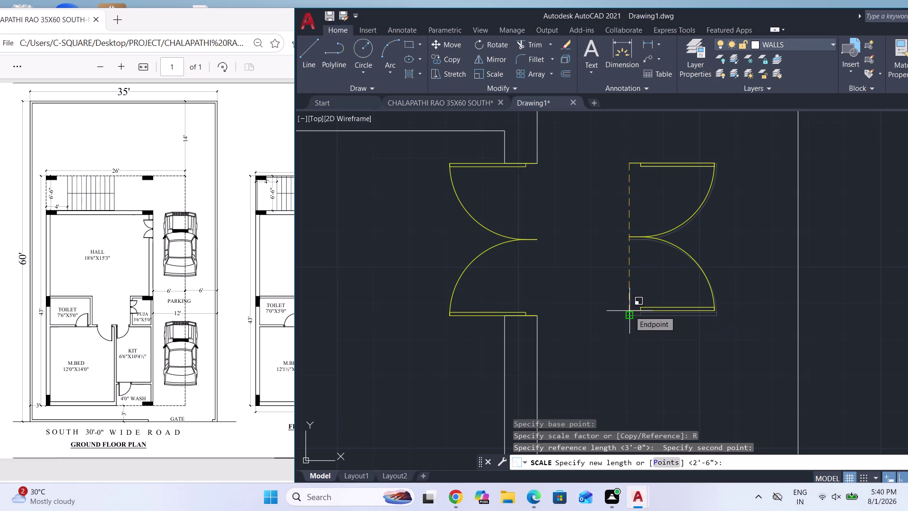
key(Return)
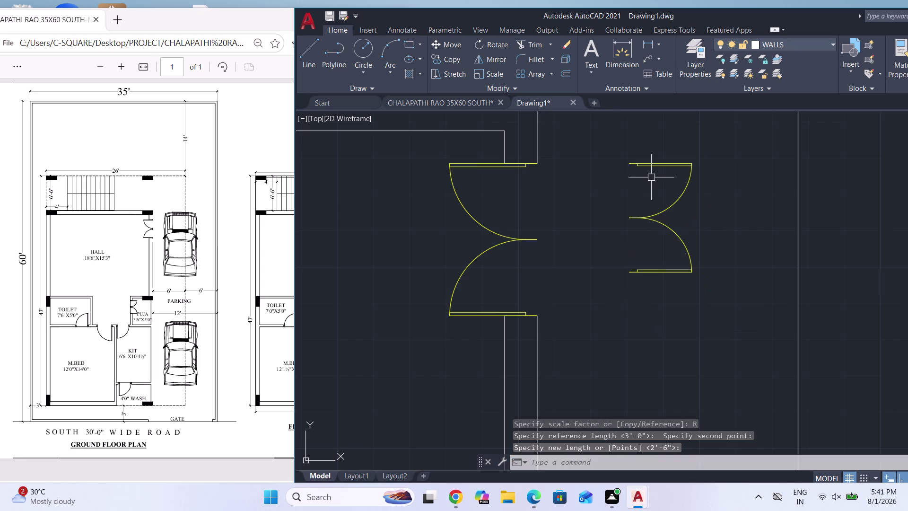
Select both resized door leaves and begin moving them.
click(634, 167)
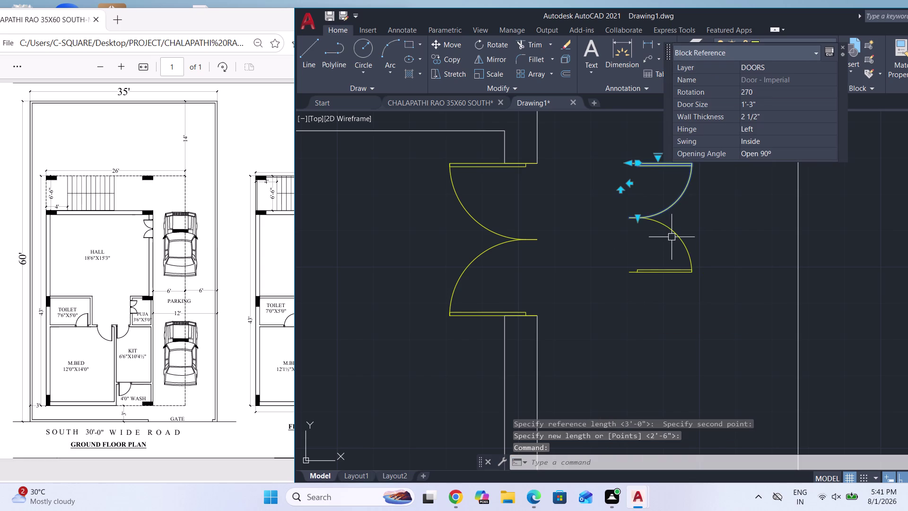
click(669, 228)
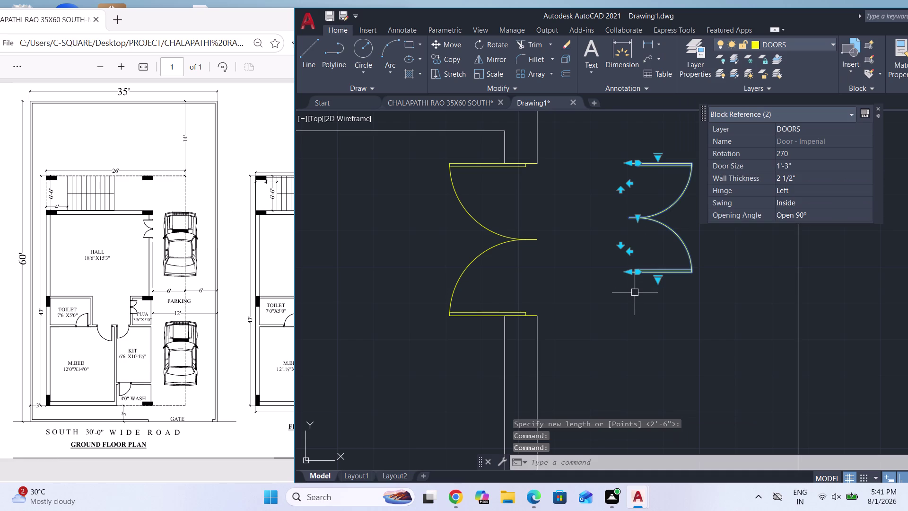
key(m)
key(Return)
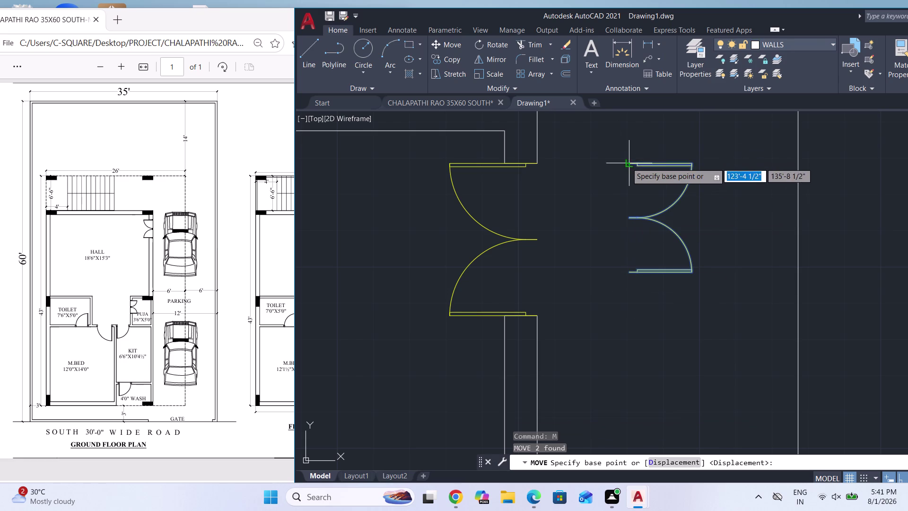
Move the 2'-6" double door by its top corner into the small room's wall opening.
scroll(up, 3)
click(630, 161)
scroll(down, 3)
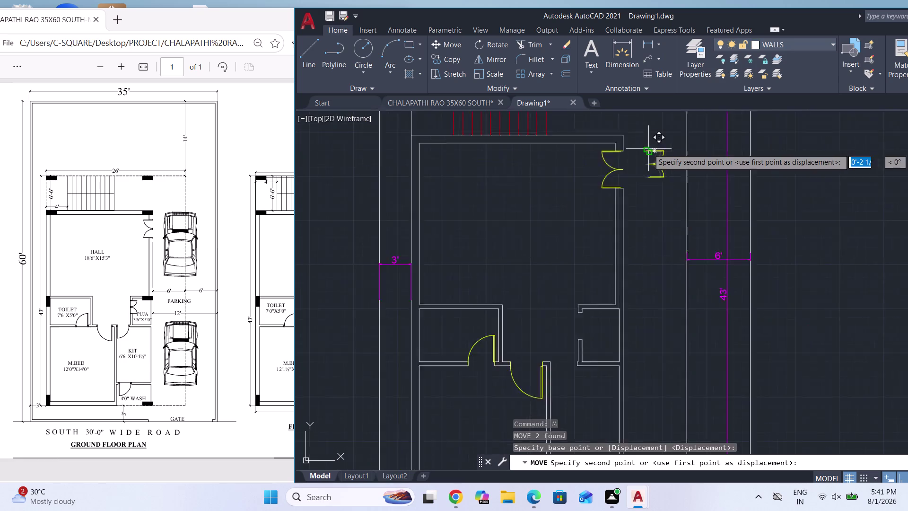
scroll(down, 3)
scroll(up, 3)
scroll(up, 3)
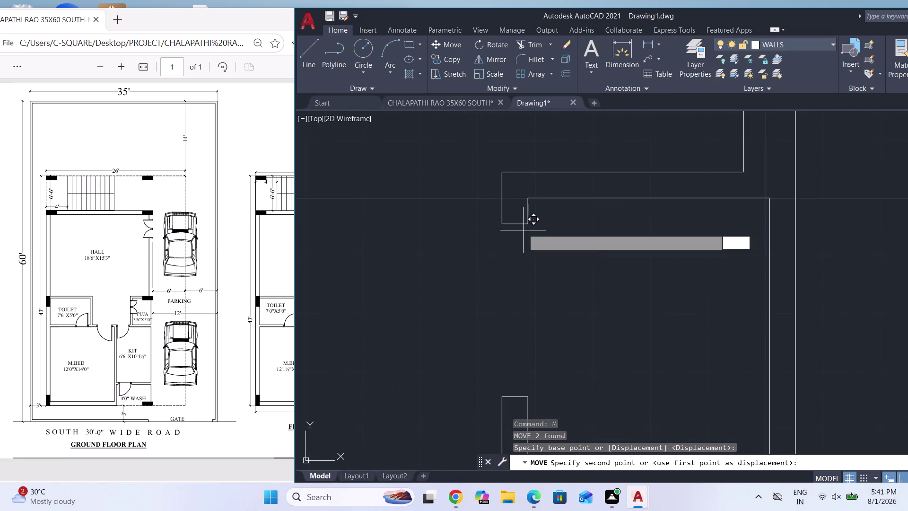
click(501, 225)
scroll(down, 3)
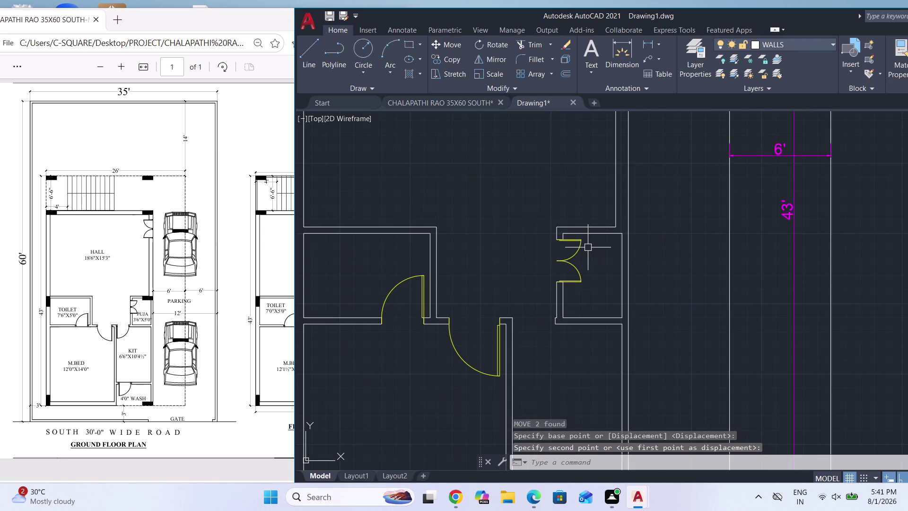
scroll(down, 3)
scroll(down, 3)
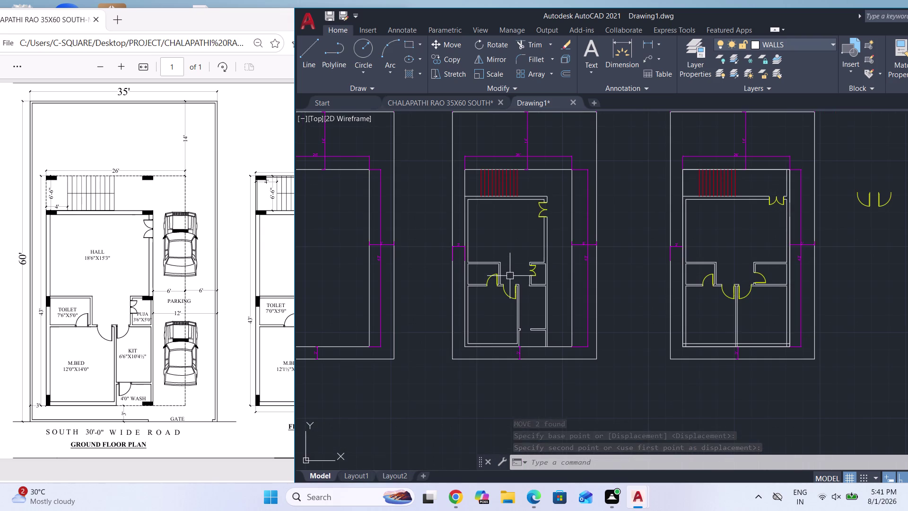
scroll(up, 3)
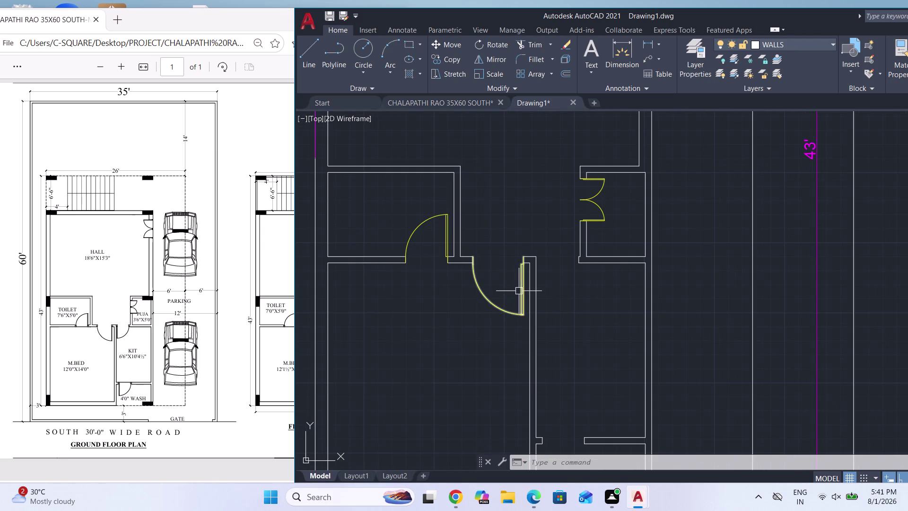
Mirror the passage door across a vertical line onto the facing wall, keeping the original.
click(520, 292)
text(M)
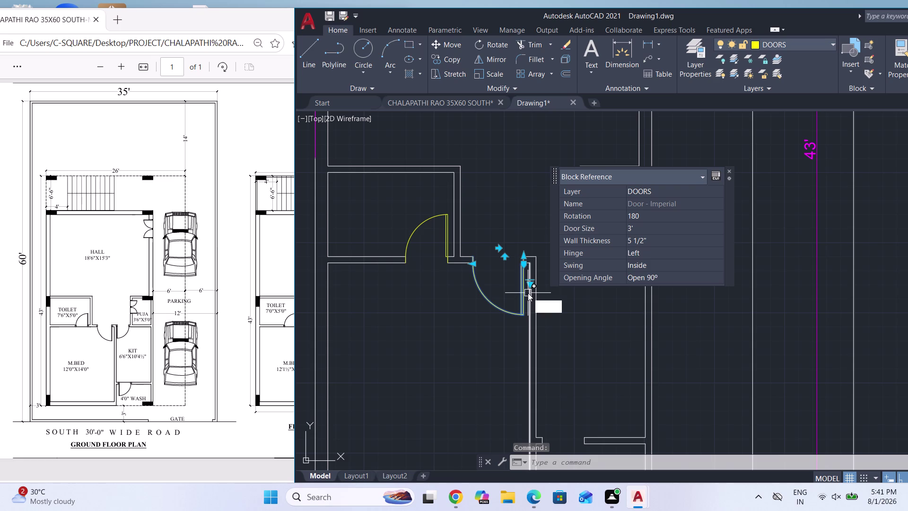
text(I)
key(Return)
click(551, 321)
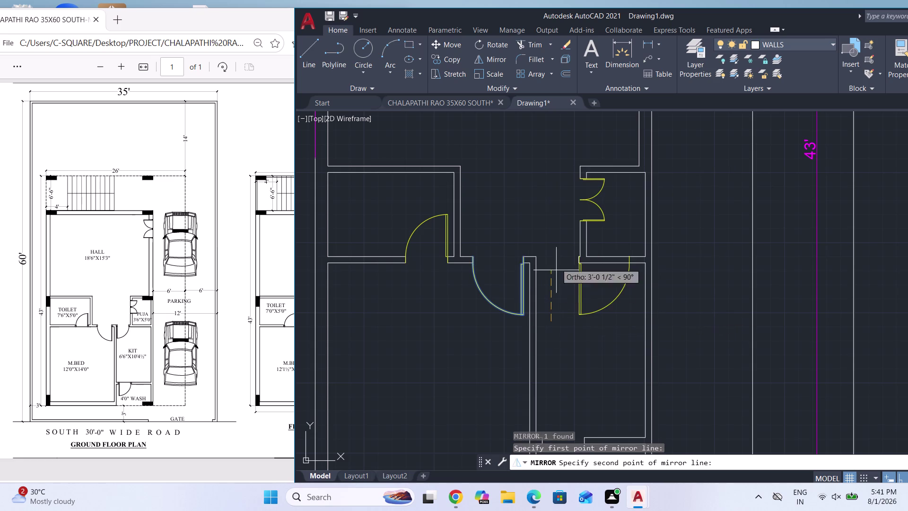
click(562, 213)
drag(581, 256, 563, 213)
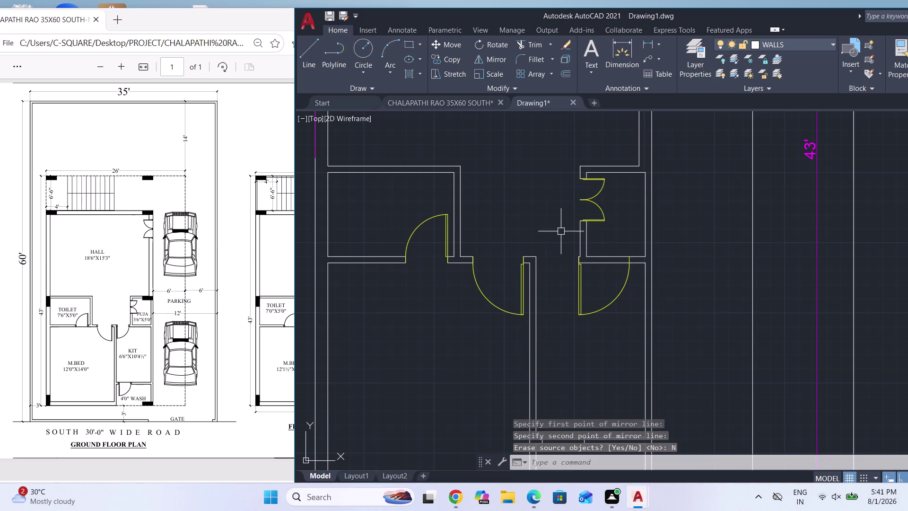
scroll(up, 3)
Scale the mirrored door by reference from 3'-6" to 2.5' length.
click(559, 290)
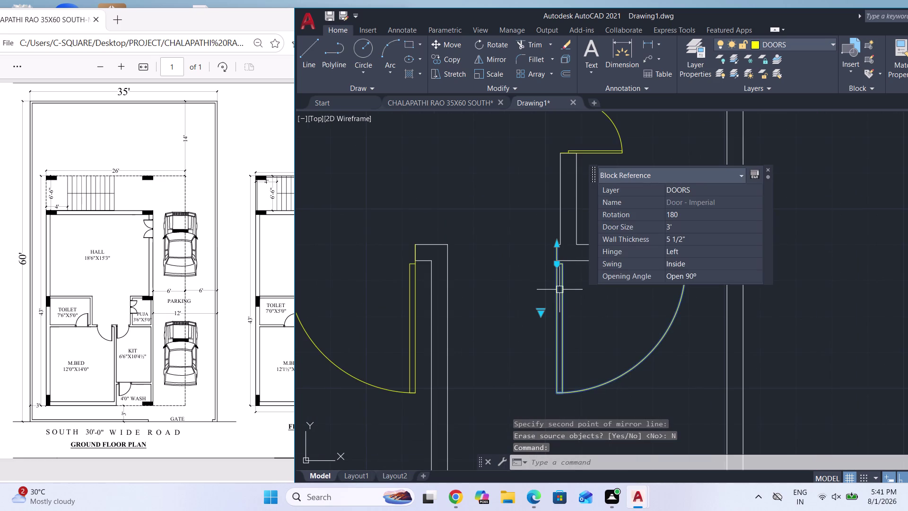
text(SC)
key(Return)
scroll(up, 3)
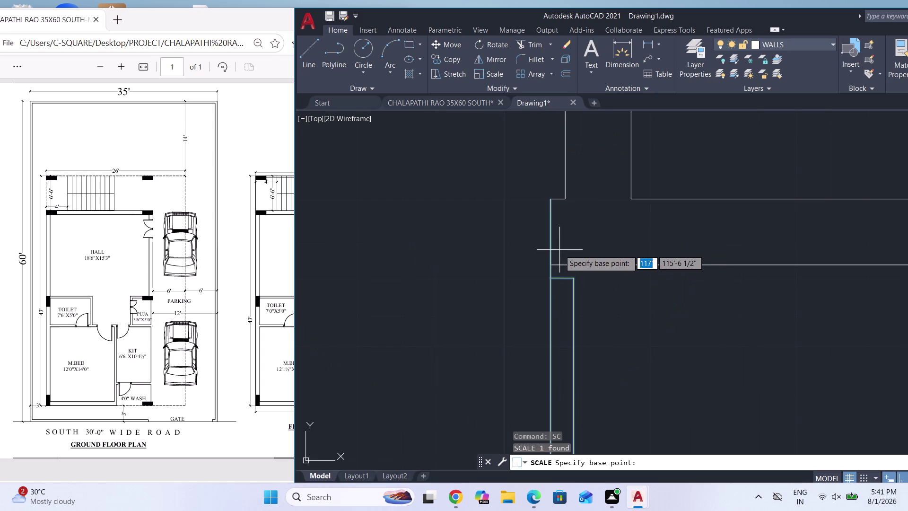
click(550, 200)
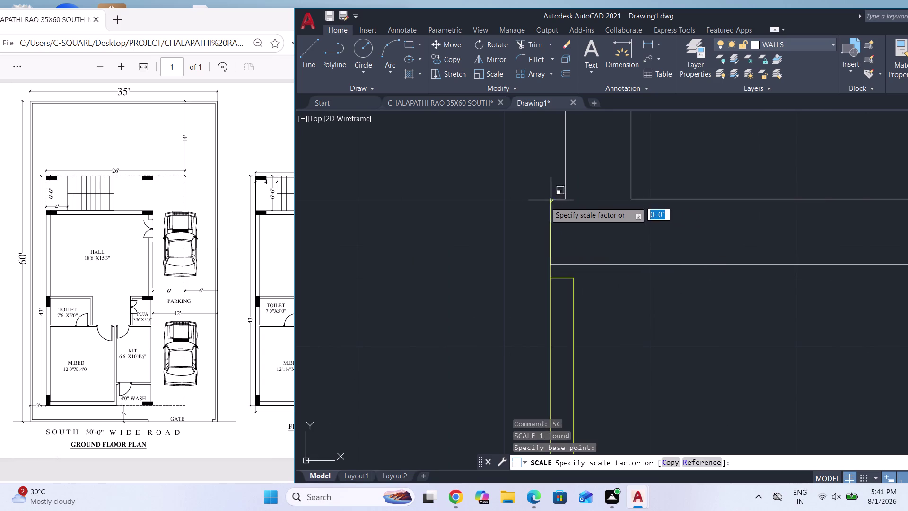
scroll(down, 3)
key(r)
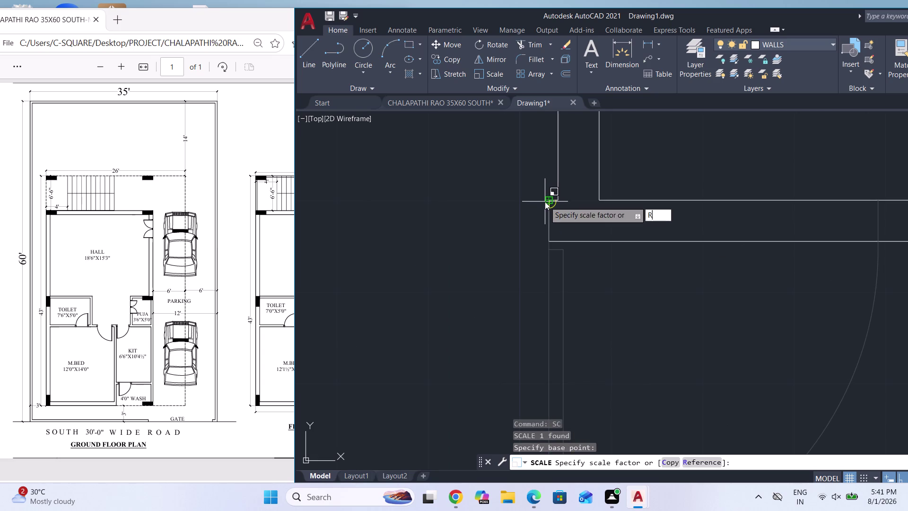
key(Return)
click(545, 201)
scroll(down, 3)
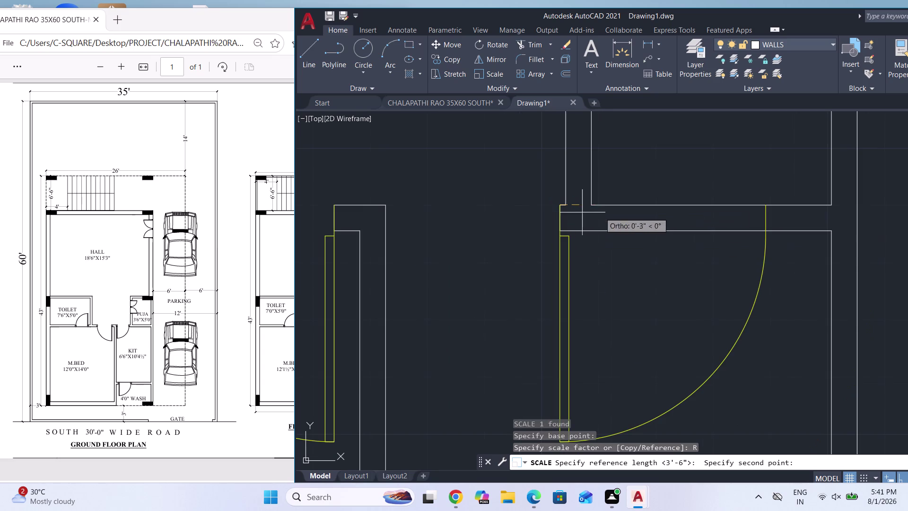
click(762, 206)
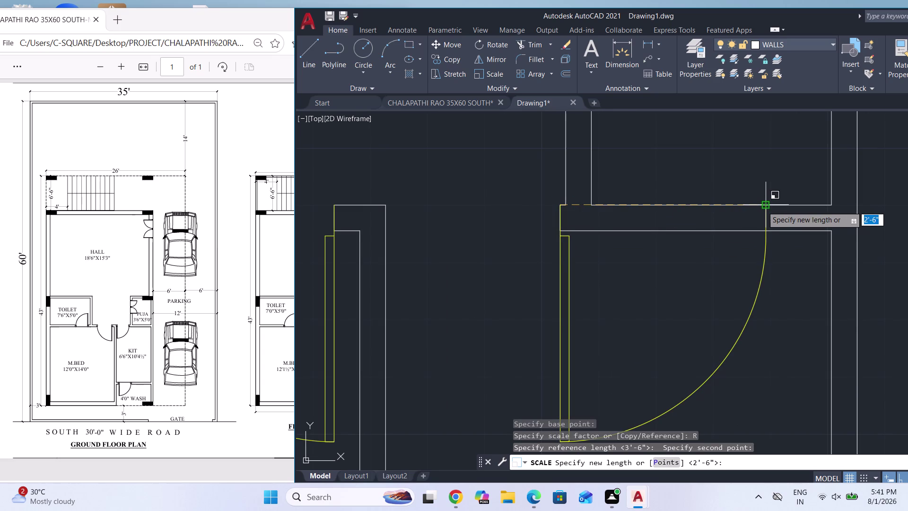
key(2)
text(.5)
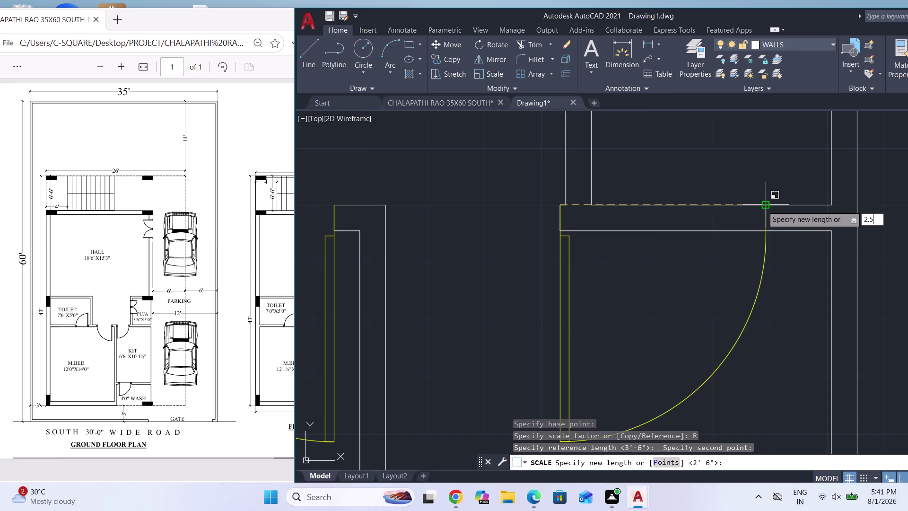
text(')
key(Return)
key(Escape)
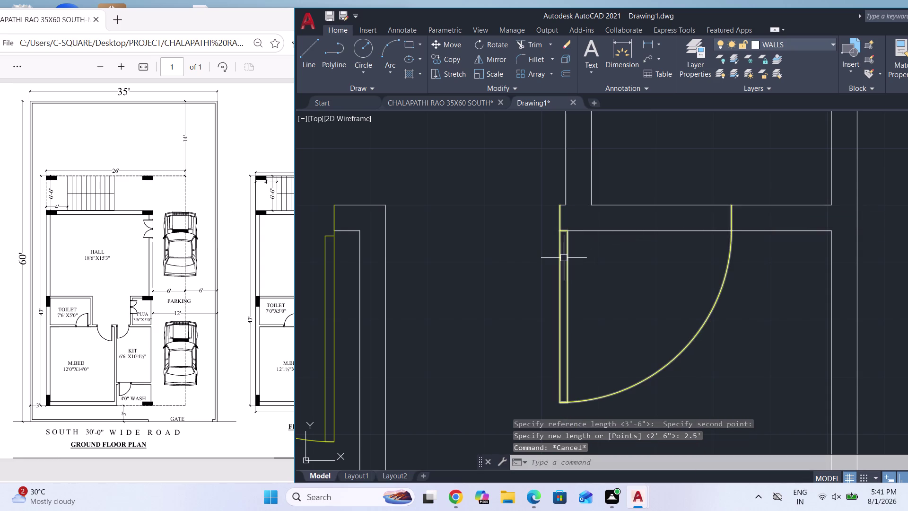
Select the resized mirrored door and start the Move command.
click(561, 260)
key(m)
key(Return)
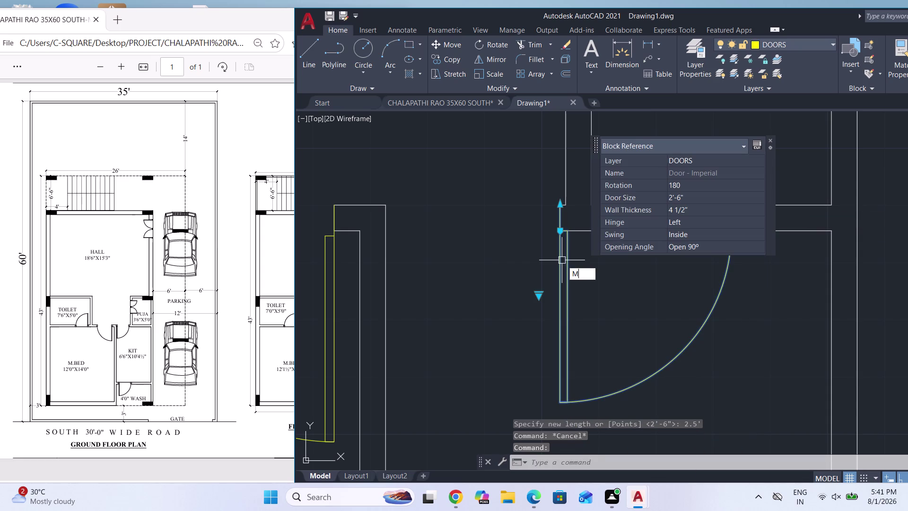
scroll(up, 3)
click(560, 207)
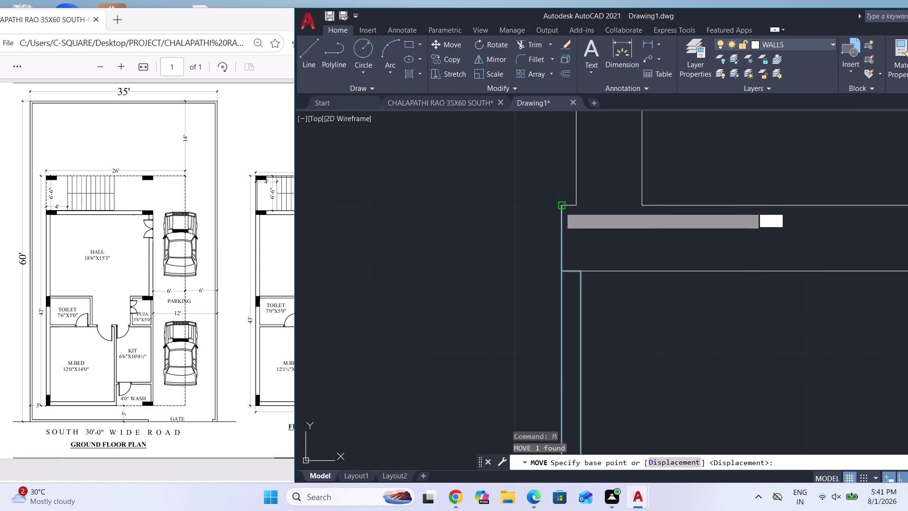
scroll(down, 3)
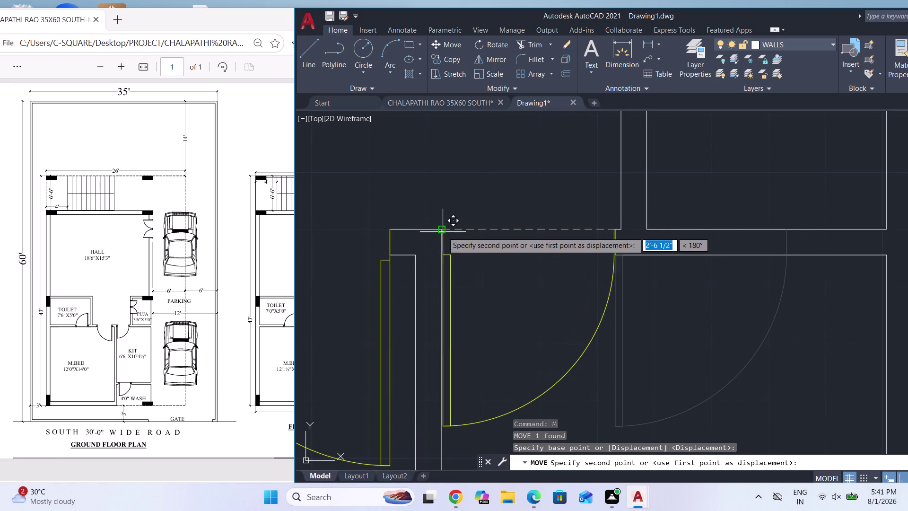
click(443, 232)
key(Escape)
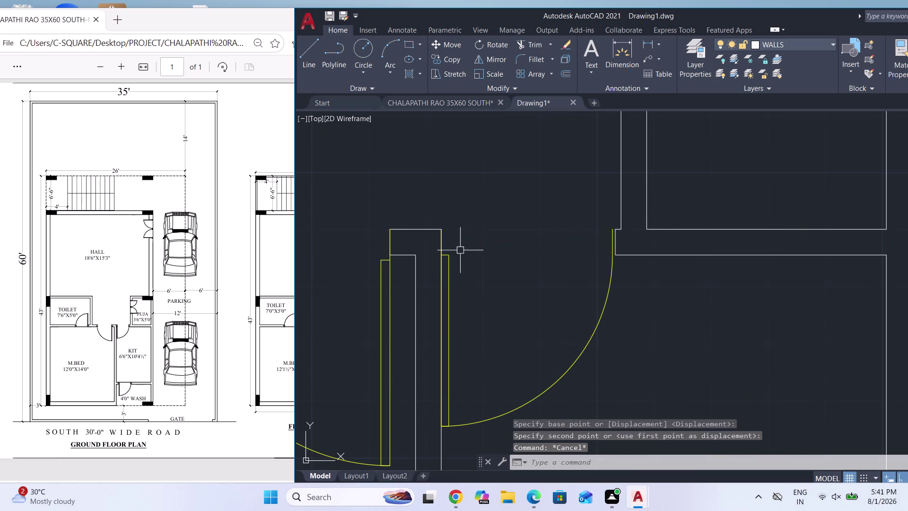
scroll(up, 3)
click(655, 321)
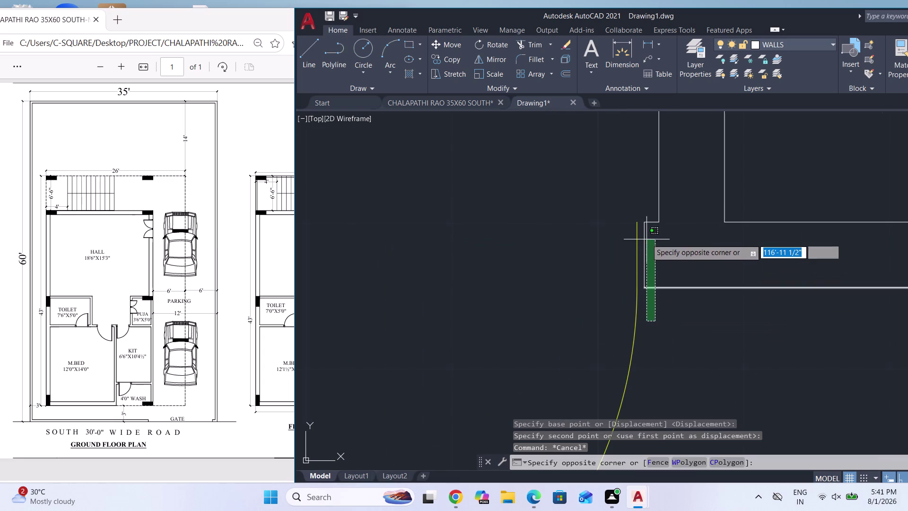
click(644, 218)
scroll(up, 3)
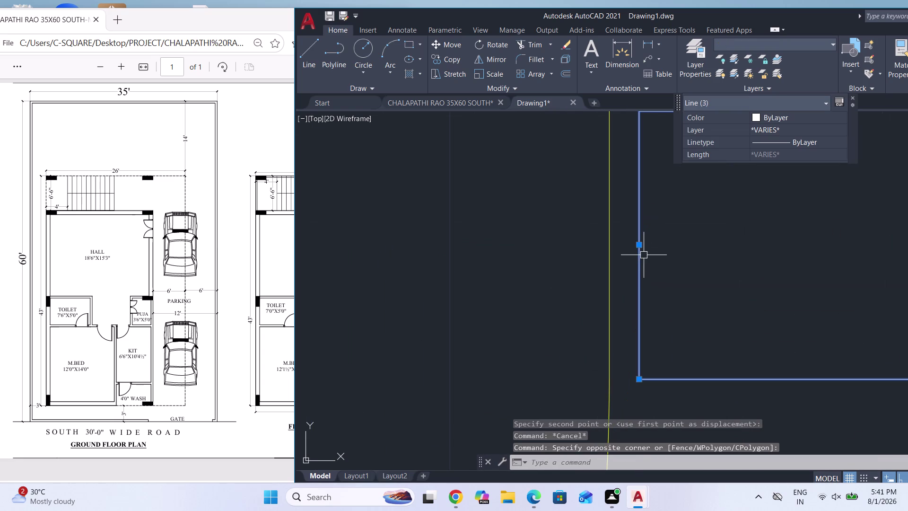
scroll(down, 3)
key(s)
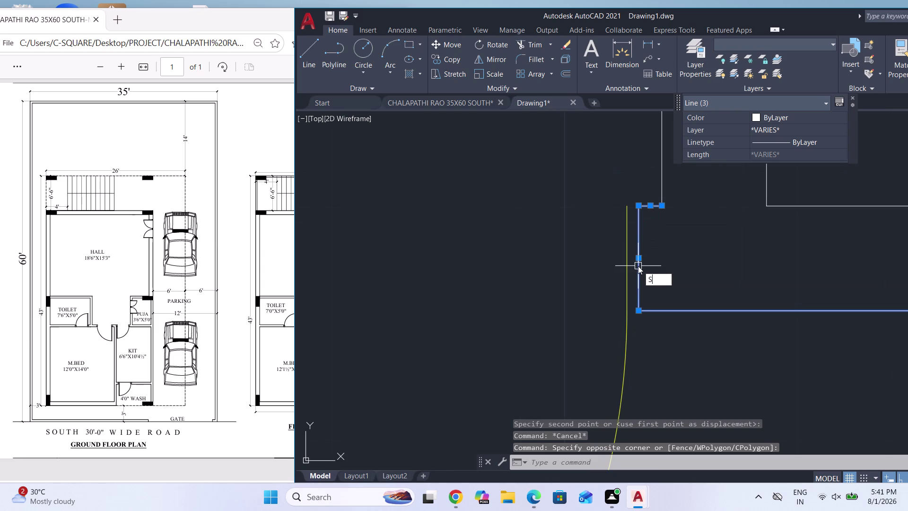
key(Return)
click(639, 261)
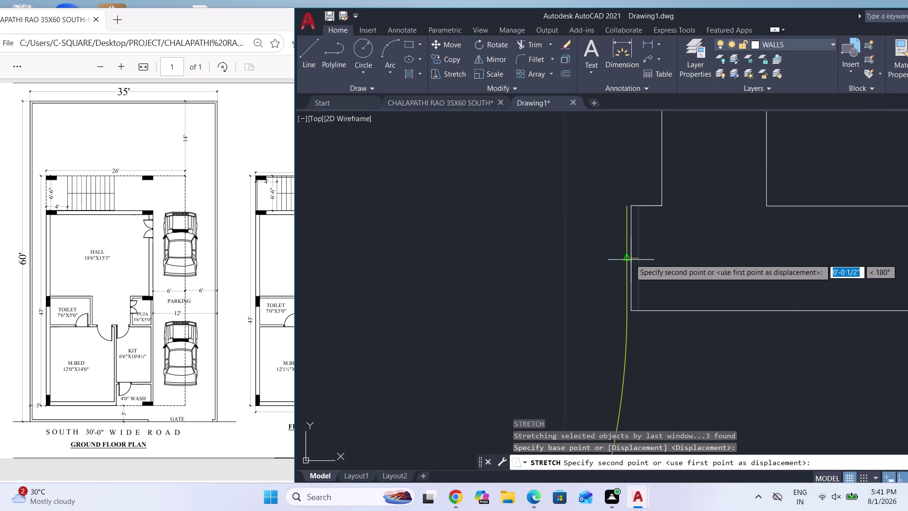
click(630, 258)
key(Escape)
scroll(down, 3)
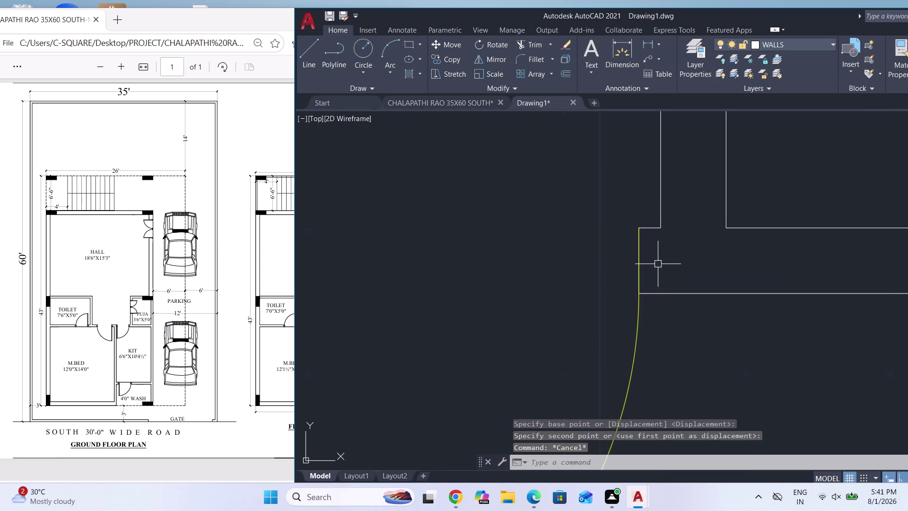
scroll(down, 3)
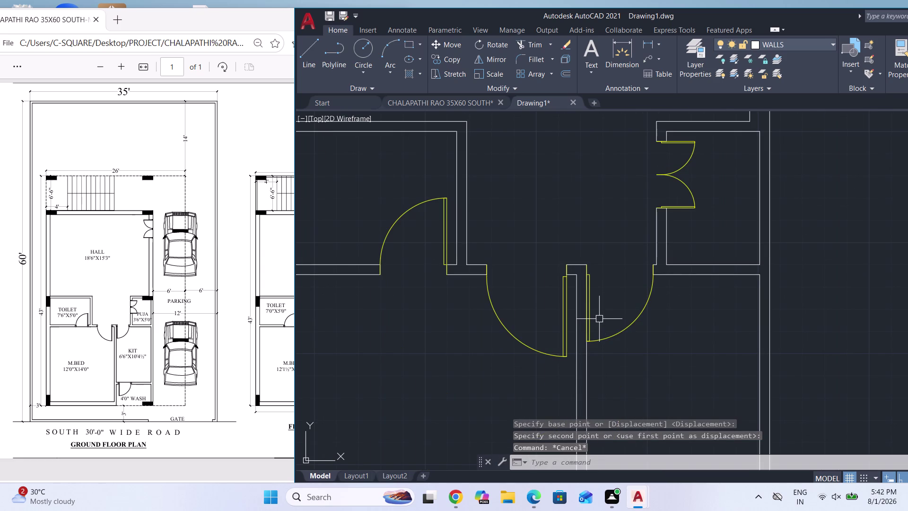
scroll(down, 3)
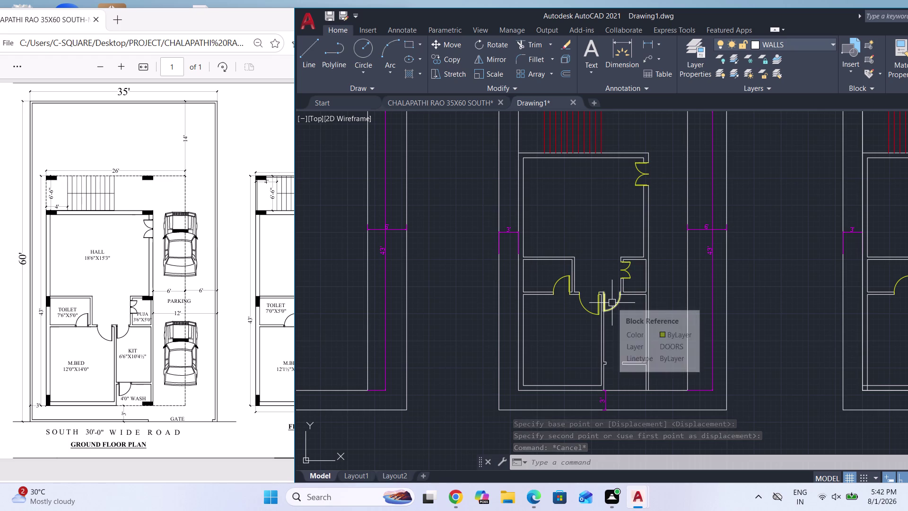
scroll(down, 3)
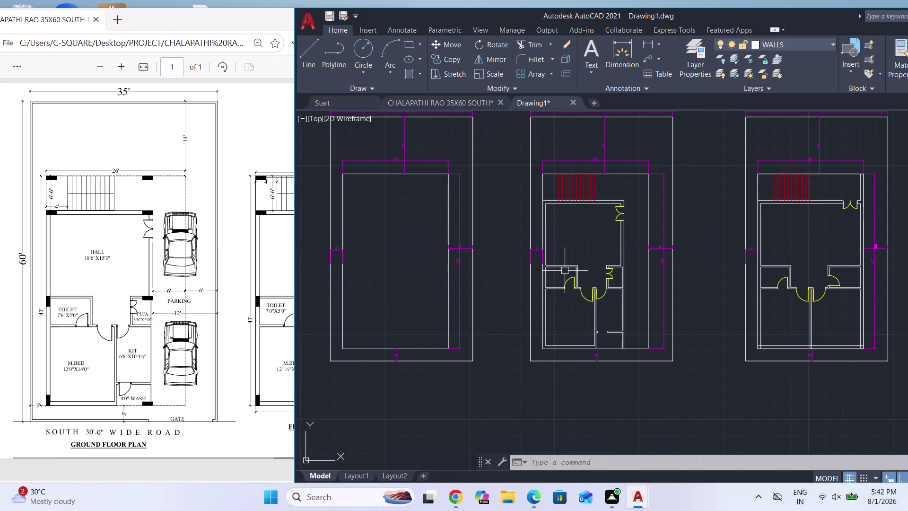
key(Escape)
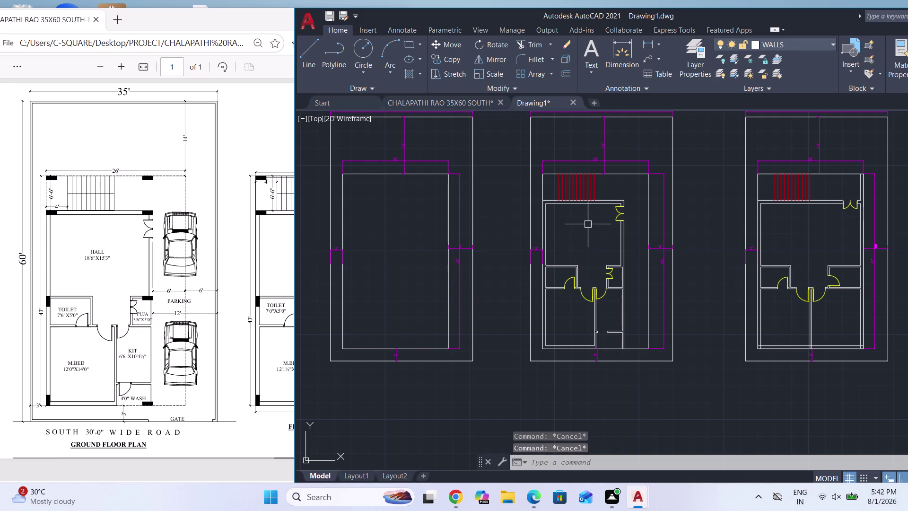
key(Escape)
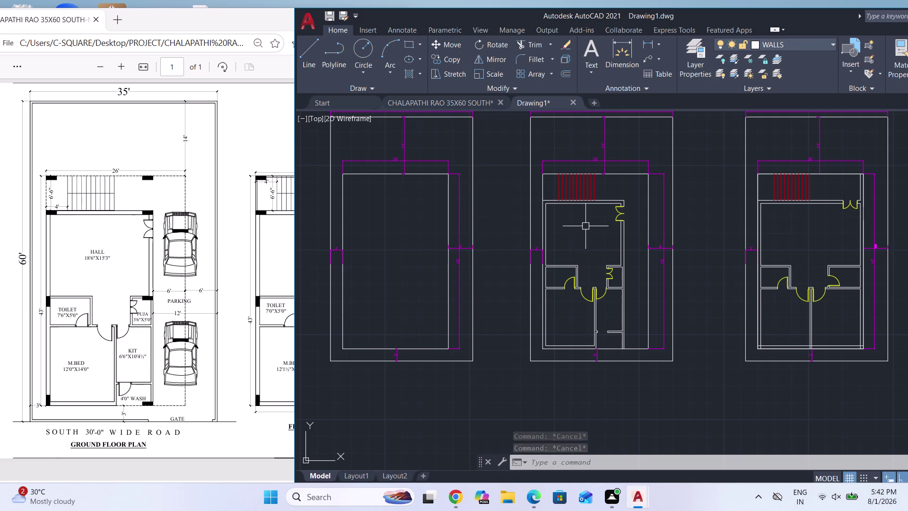
key(Escape)
key(Escape)
key(Escape)
key(Escape)
key(Escape)
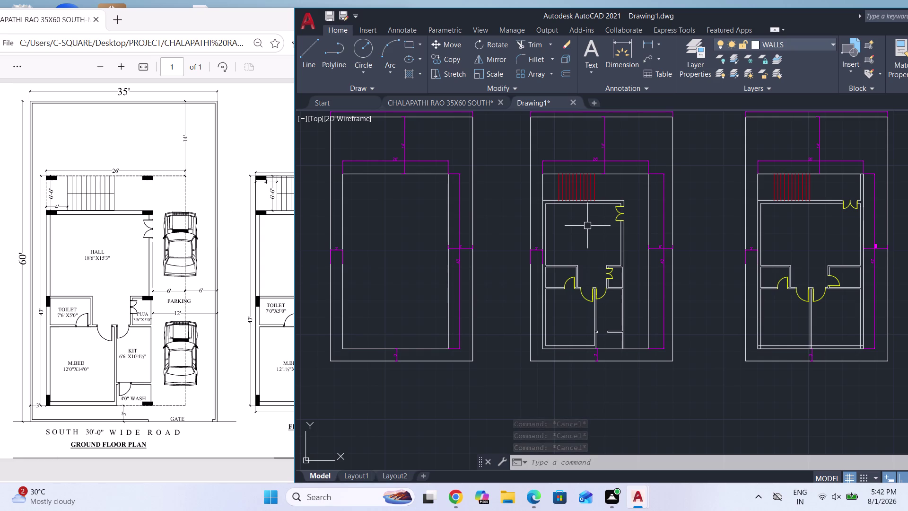
key(Escape)
key(Escape)
key(Escape)
key(Escape)
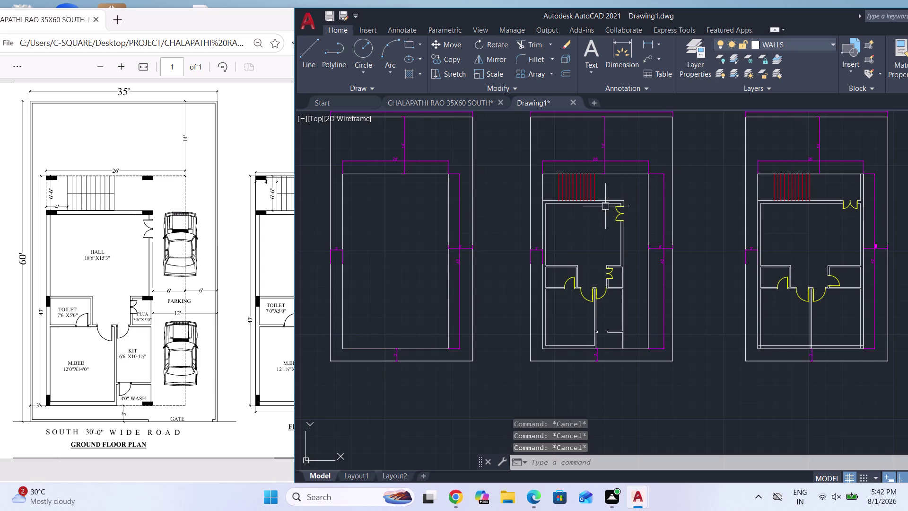
scroll(up, 3)
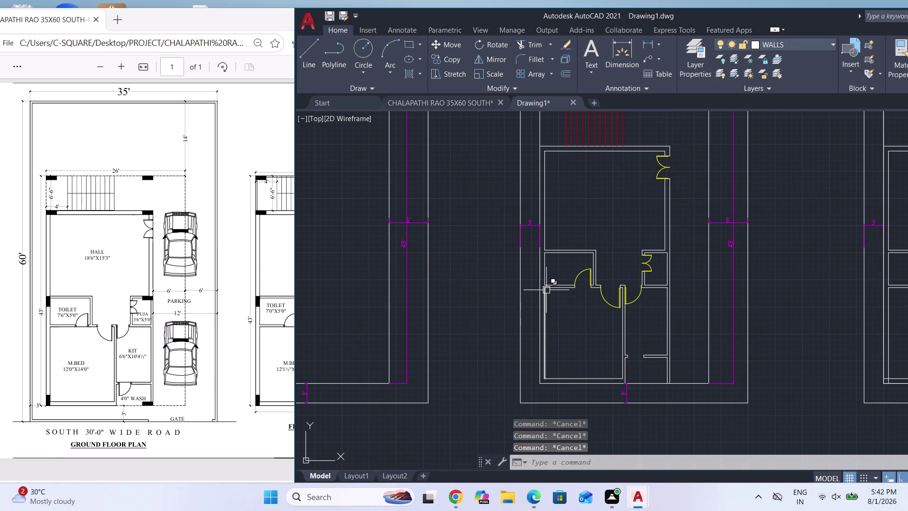
key(Escape)
key(Escape)
key(Escape)
scroll(down, 3)
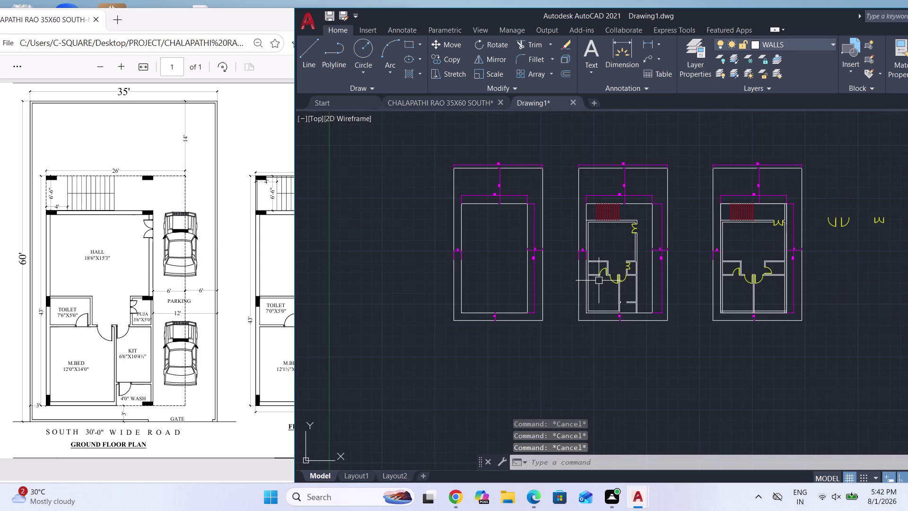
key(Escape)
scroll(up, 3)
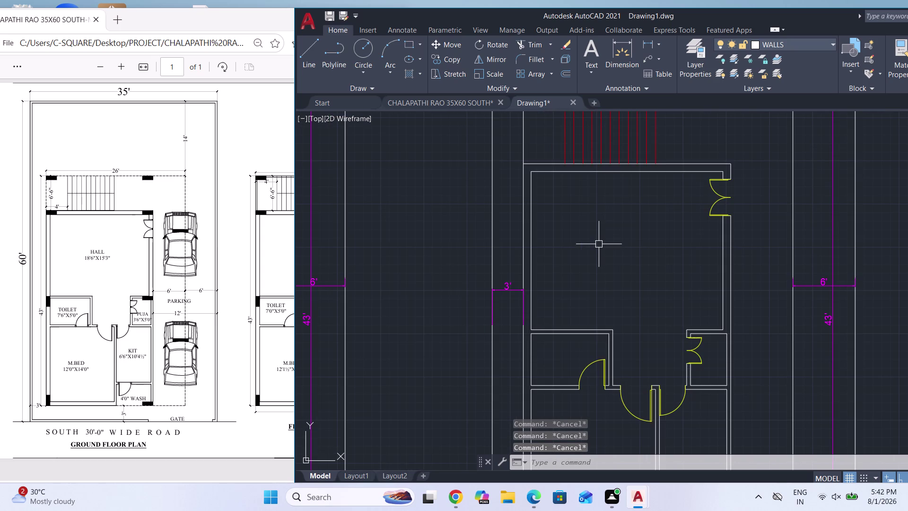
Draw a multiline text box in the hall and set its text height to 8".
text(MT)
key(Return)
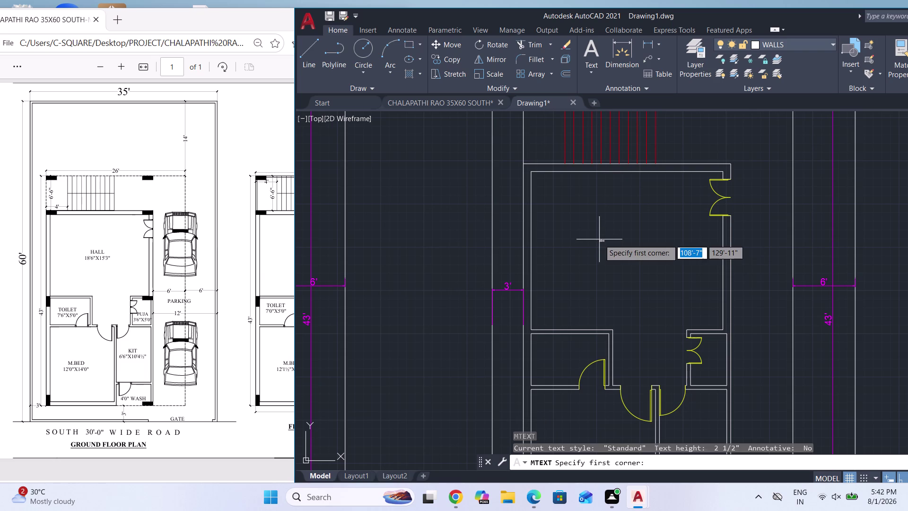
click(599, 239)
click(657, 247)
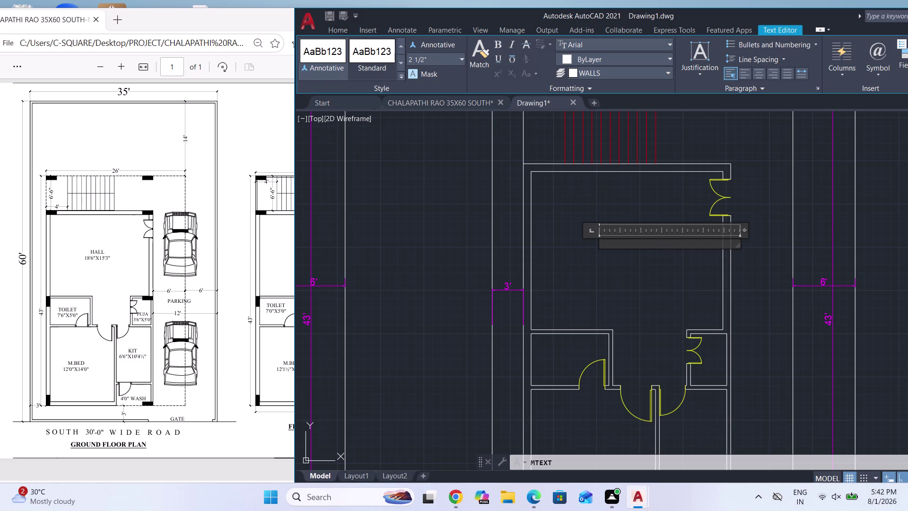
click(459, 62)
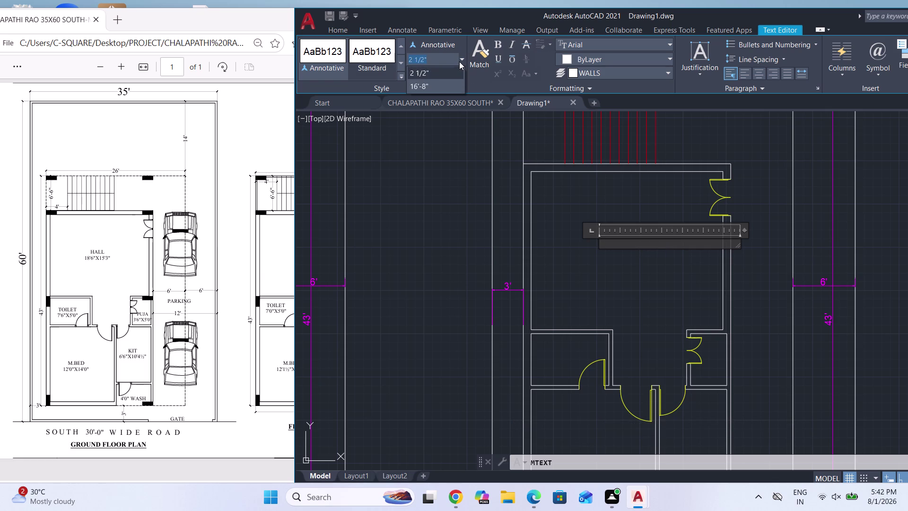
key(Escape)
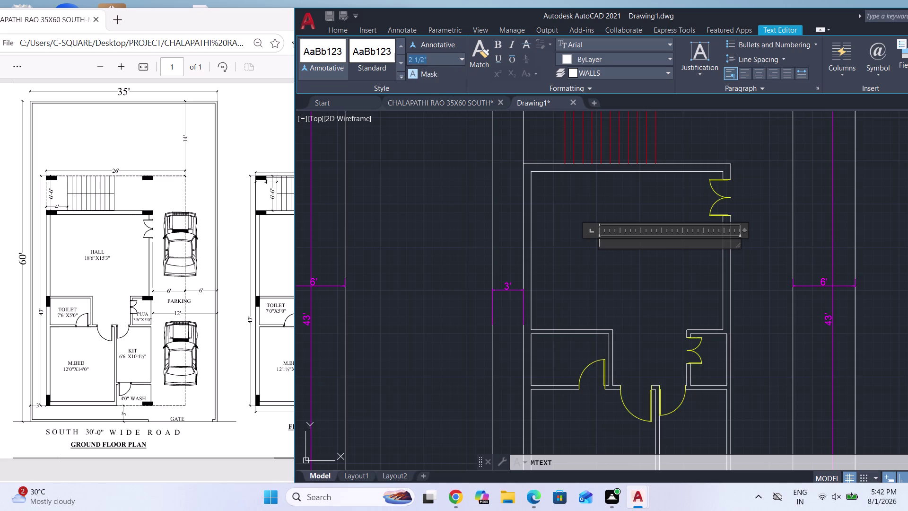
text(8)
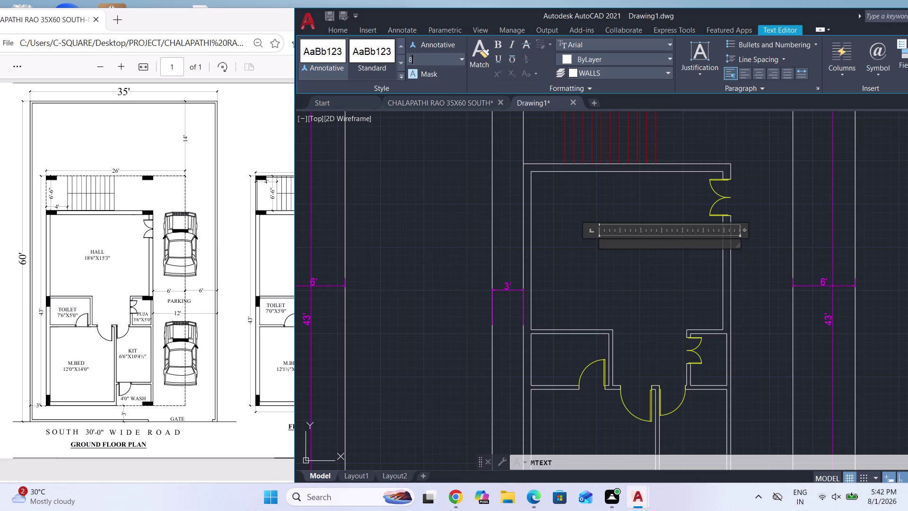
text(")
key(Return)
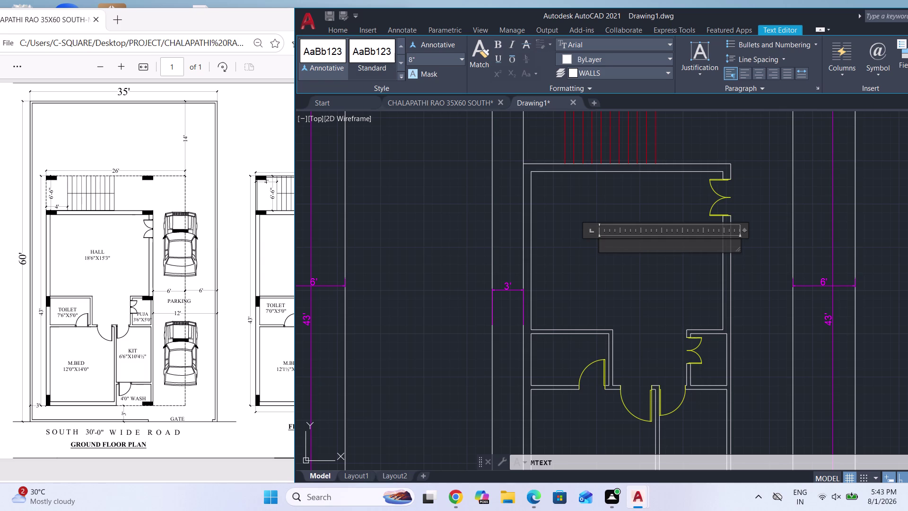
Enter HALL with 18'6"X15'3" on the next line, then reopen the label.
text(HA)
text(LL)
key(Return)
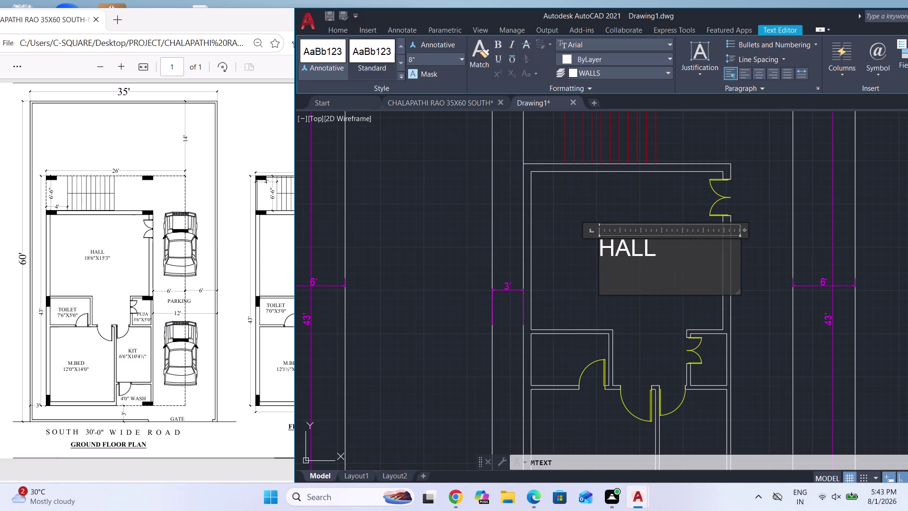
key(1)
text(8)
text(')
key(6)
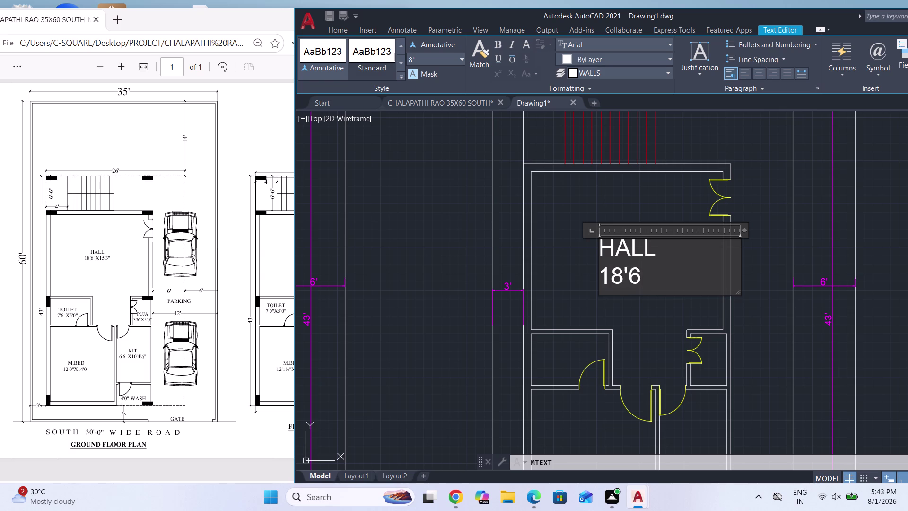
key(shift+quotedbl)
key(x)
text(15)
text(')
text(3")
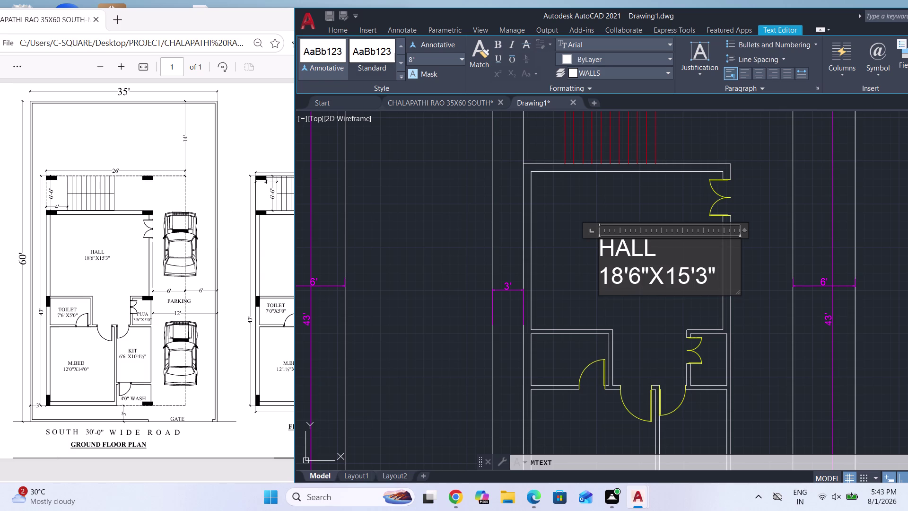
key(Escape)
key(Return)
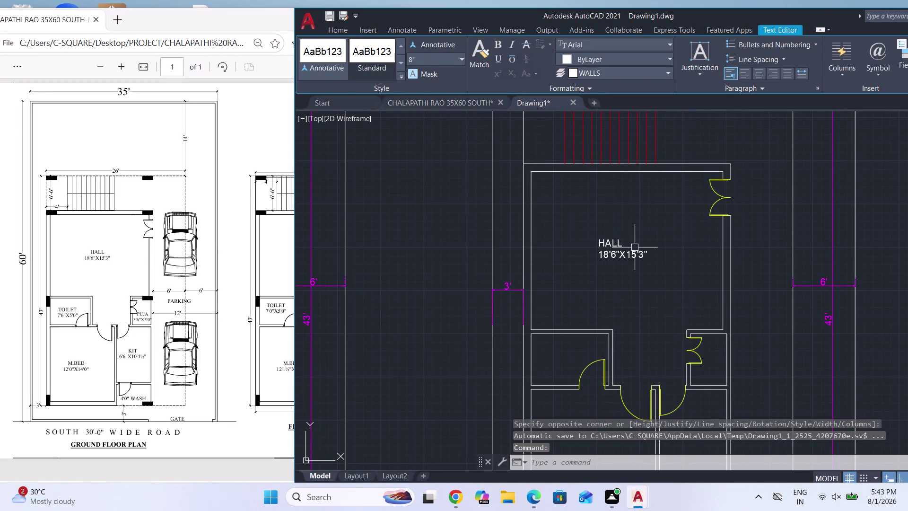
double_click(617, 252)
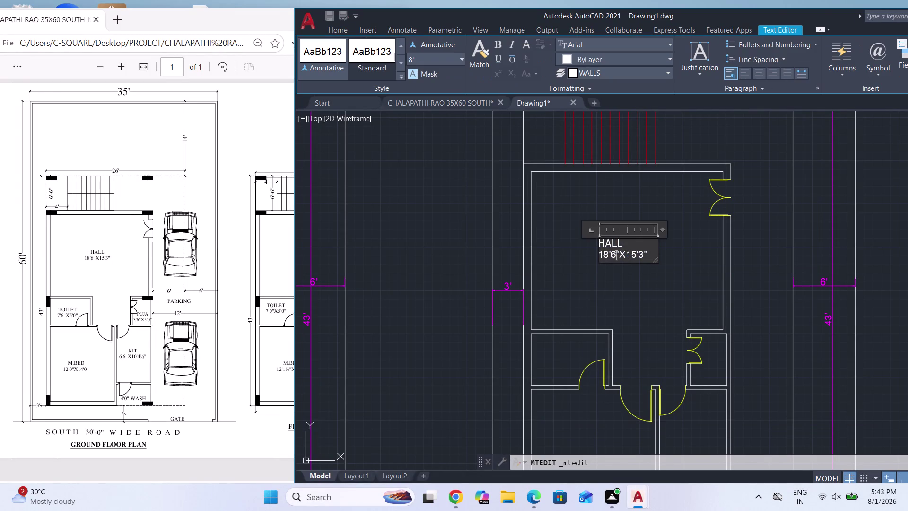
Pad the HALL line with spaces to centre it over the size line.
click(602, 244)
key(space)
key(space)
key(space)
key(space)
key(space)
key(BackSpace)
key(BackSpace)
key(Escape)
key(Return)
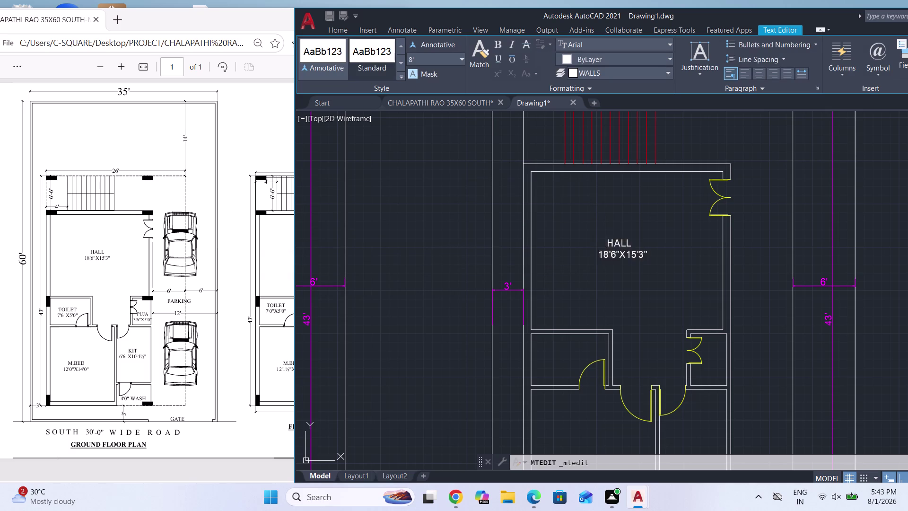
Select the HALL label and start copying it from a base point.
scroll(down, 3)
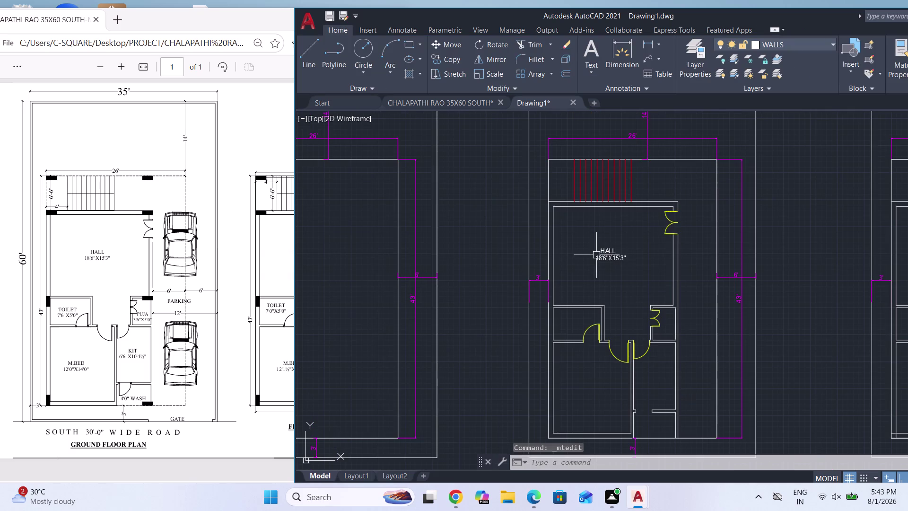
click(613, 255)
text(C)
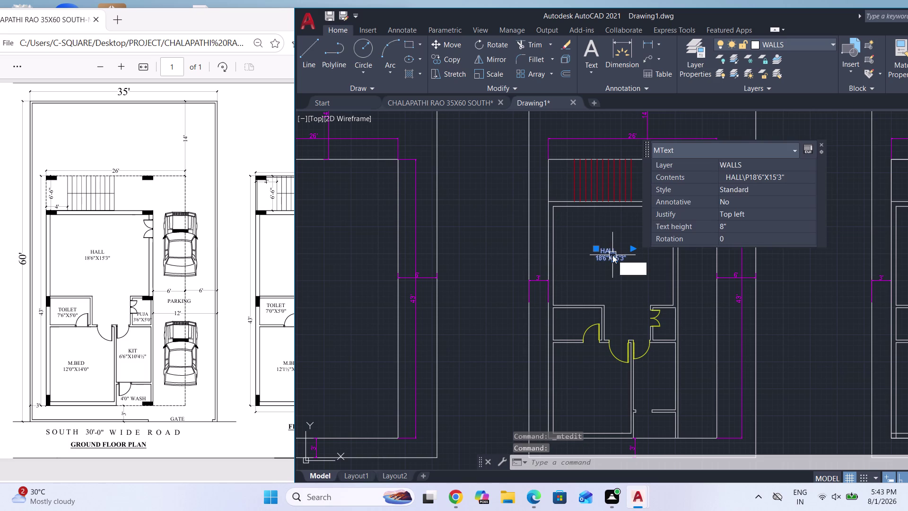
text(O)
key(Return)
click(606, 254)
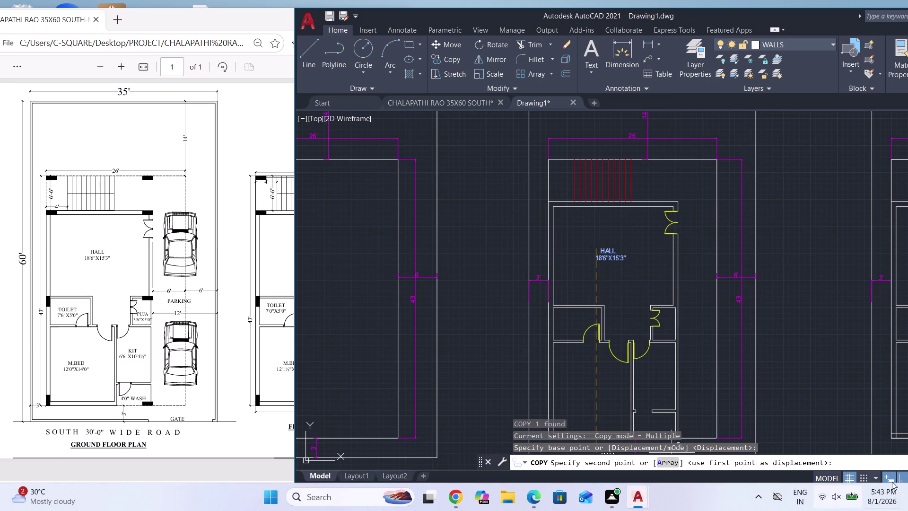
Turn off Ortho, drop the first label copy into another room, and check the PDF plan.
click(903, 477)
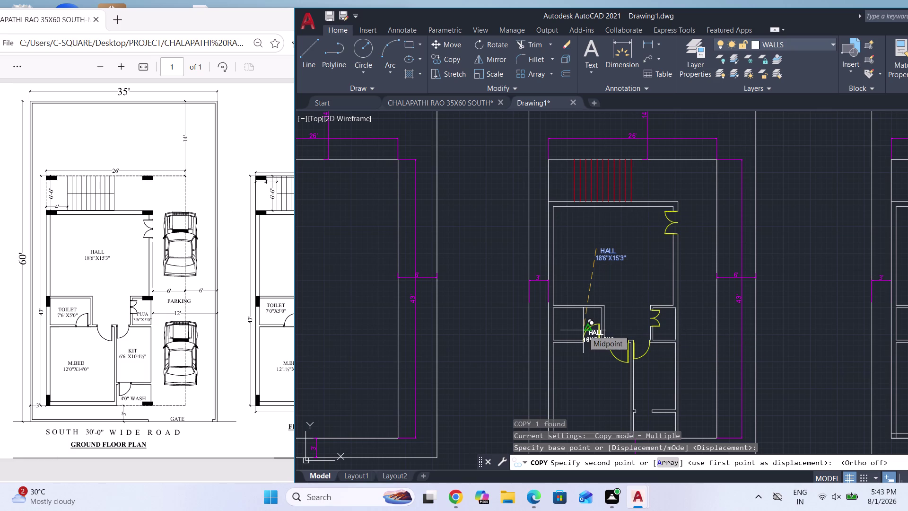
scroll(up, 3)
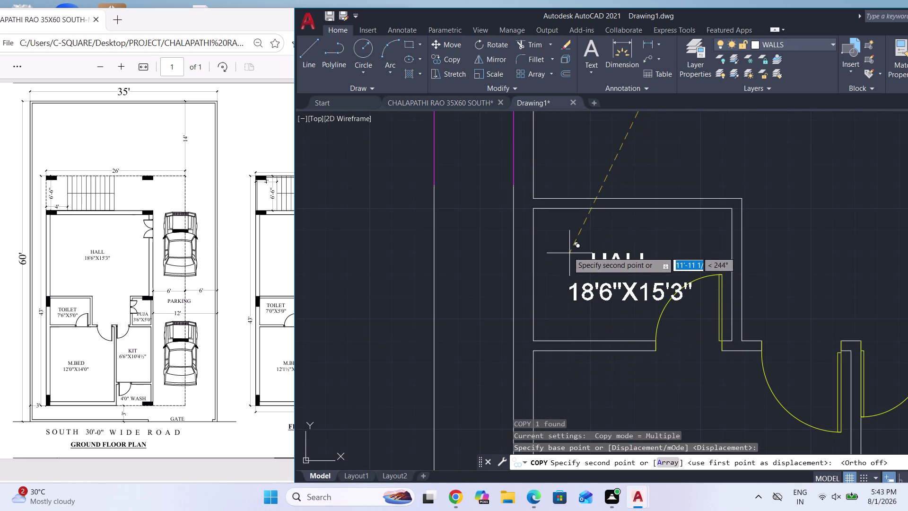
click(550, 245)
scroll(down, 3)
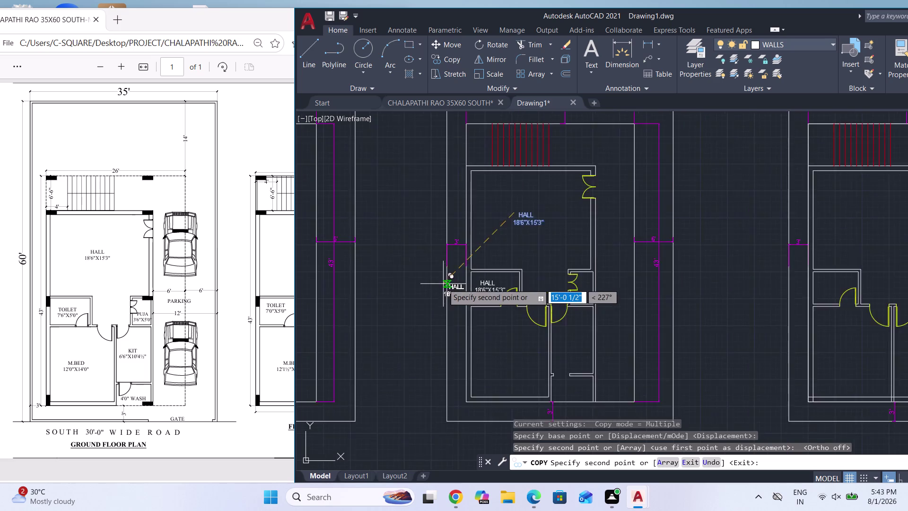
scroll(down, 3)
scroll(up, 3)
scroll(down, 3)
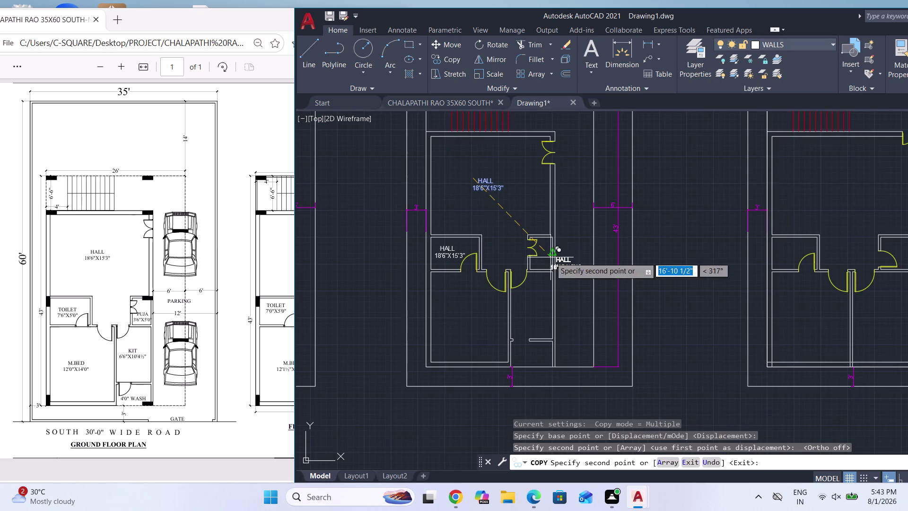
click(196, 25)
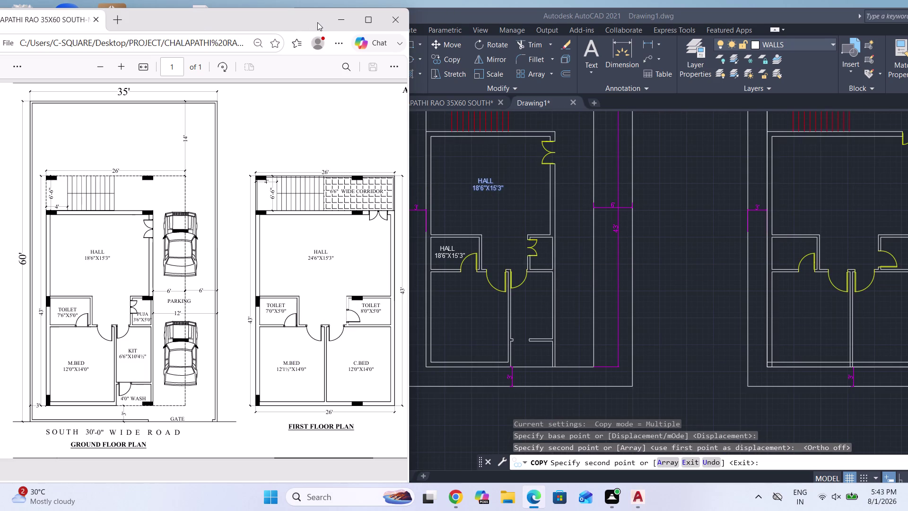
click(488, 20)
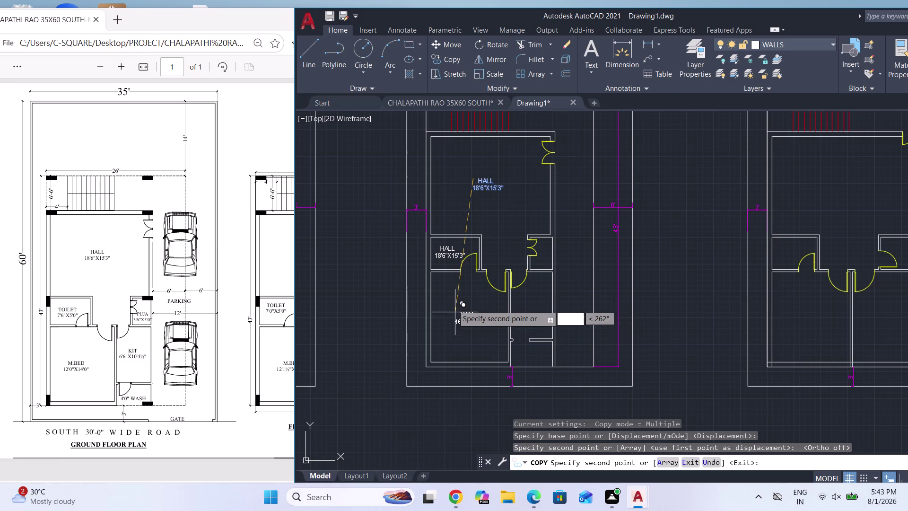
Place label copies in the bedroom and the remaining rooms, then end the copy.
click(452, 304)
scroll(up, 3)
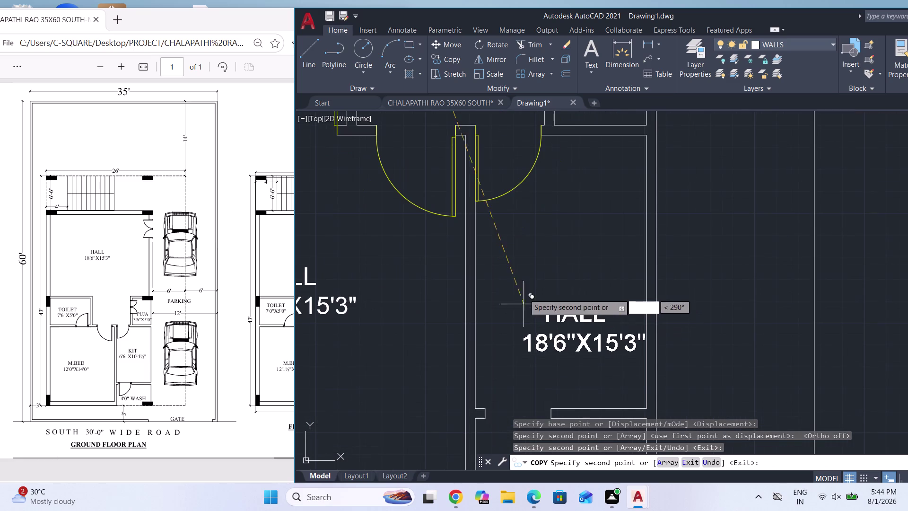
click(505, 267)
scroll(down, 3)
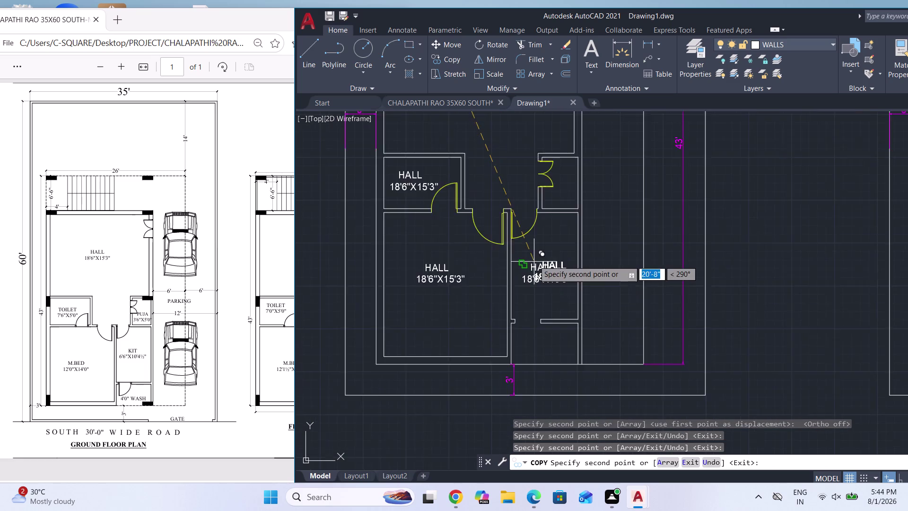
scroll(down, 3)
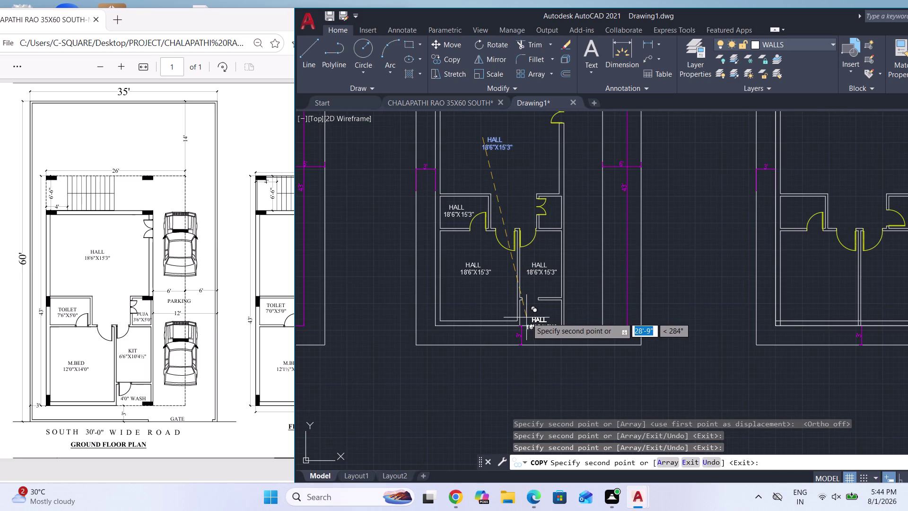
scroll(up, 3)
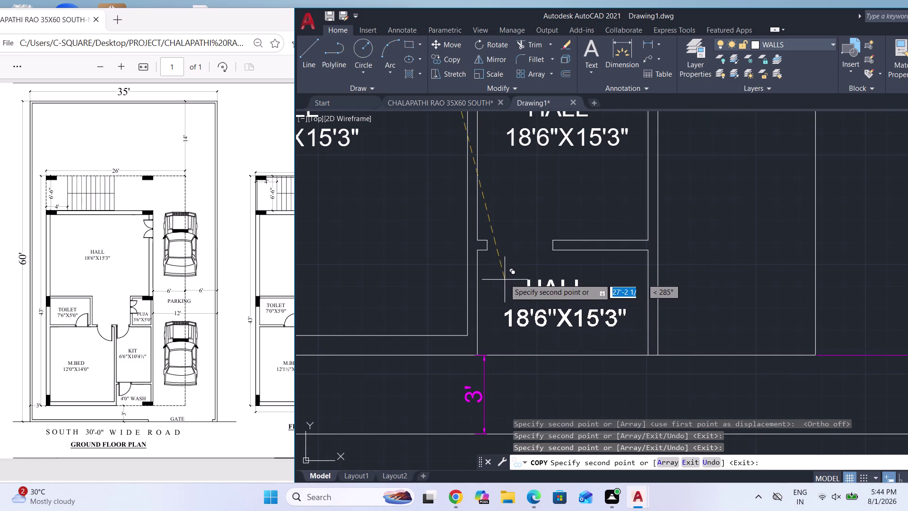
click(504, 276)
key(Escape)
Open the label in the top-left small room for editing.
scroll(down, 3)
scroll(down, 3)
scroll(up, 3)
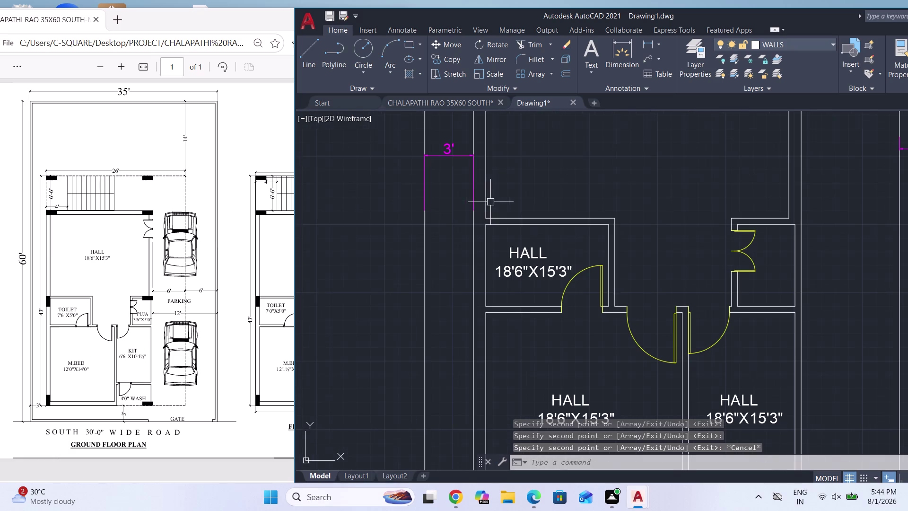
click(516, 255)
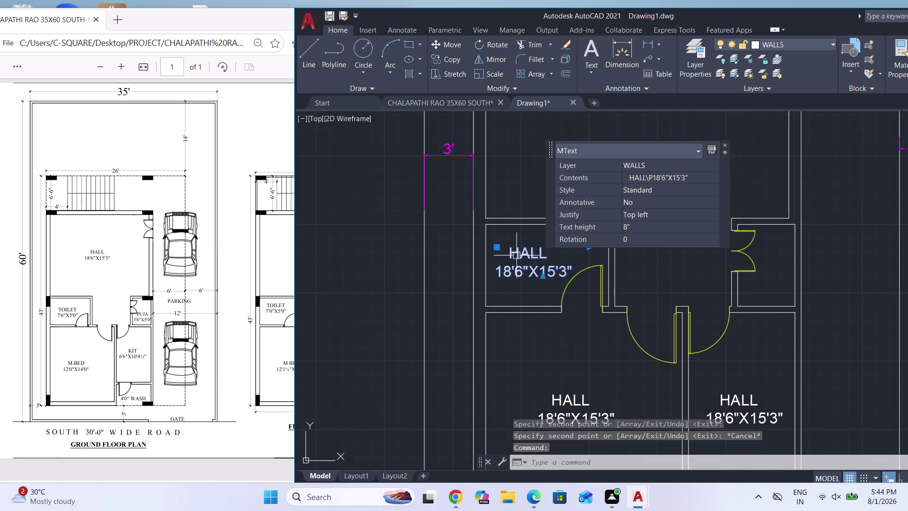
double_click(516, 255)
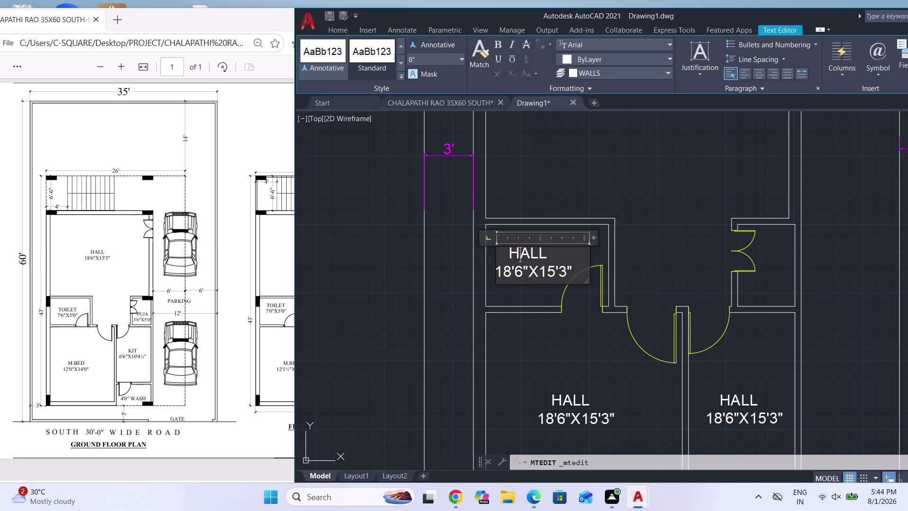
Replace the word HALL with TOILET in the copied label.
click(557, 257)
key(BackSpace)
key(BackSpace)
key(BackSpace)
key(BackSpace)
text(T)
text(OILET)
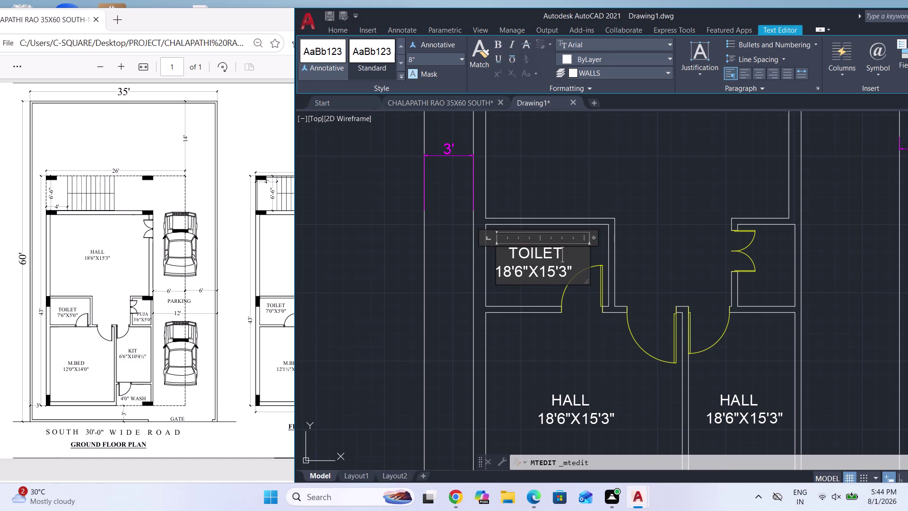
Change the size line from 18'6"X15'3" to 7'6"X5'0" and close the editor.
click(576, 268)
key(BackSpace)
key(BackSpace)
key(BackSpace)
key(BackSpace)
key(BackSpace)
key(BackSpace)
key(BackSpace)
key(BackSpace)
key(BackSpace)
key(BackSpace)
key(BackSpace)
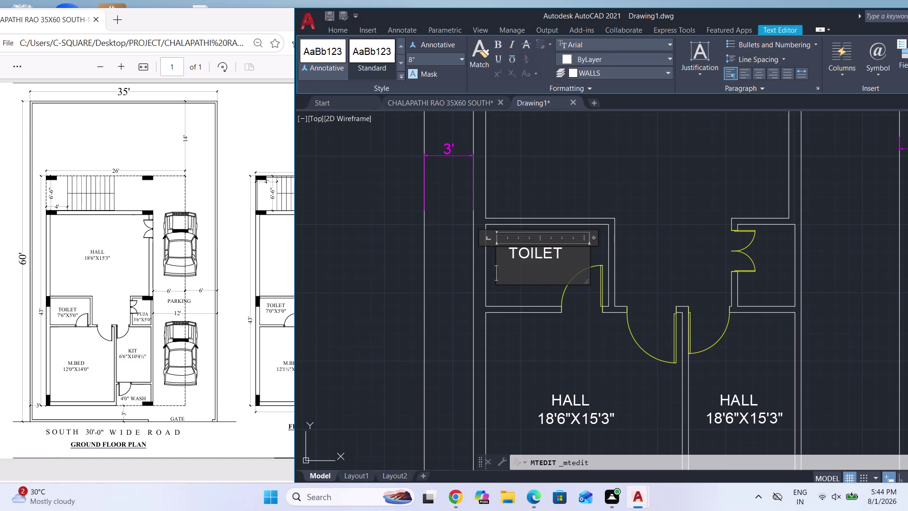
key(7)
key(apostrophe)
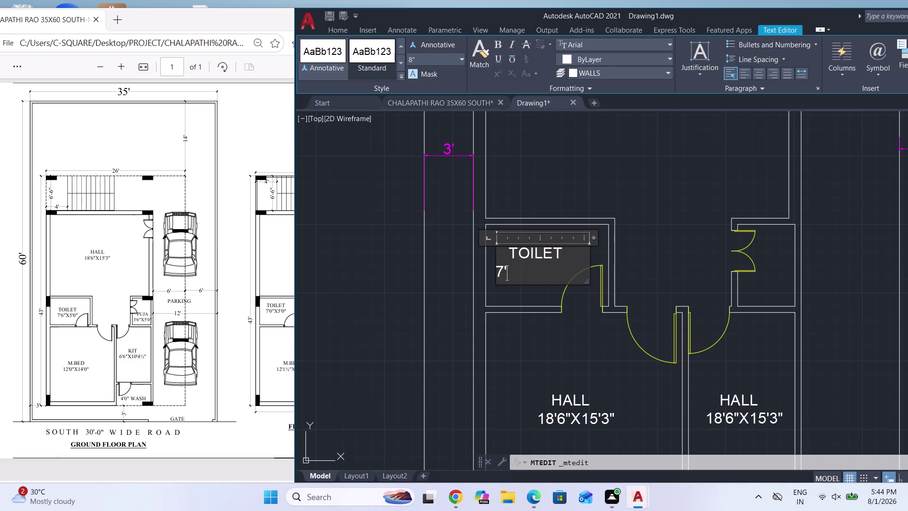
text(6")
key(x)
text(5)
text(')
text(0")
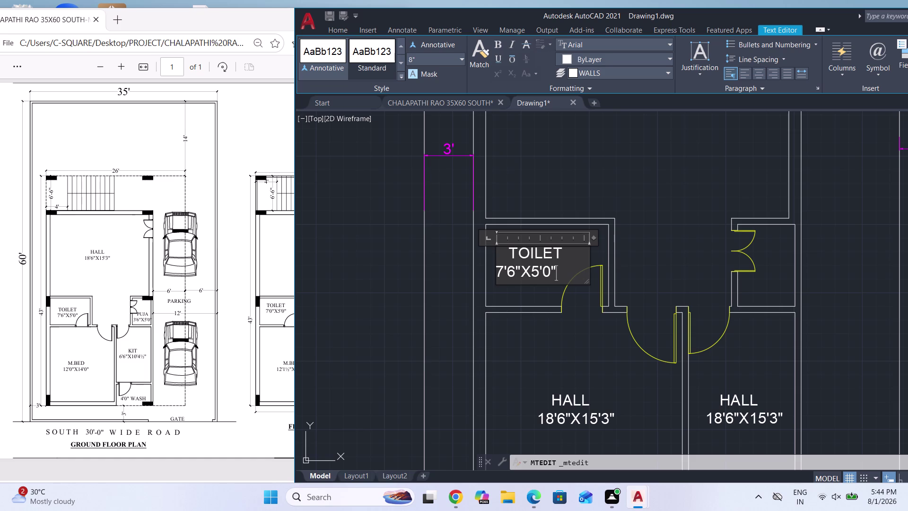
key(Escape)
key(Return)
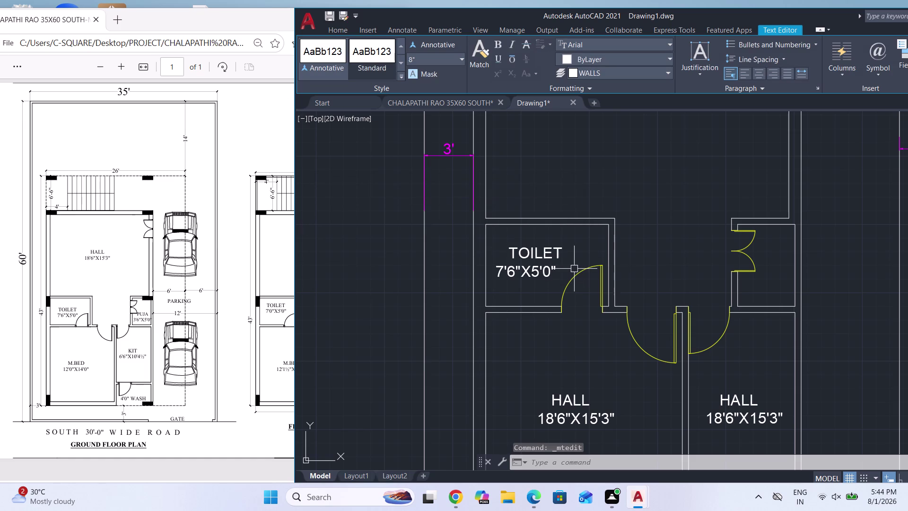
scroll(down, 3)
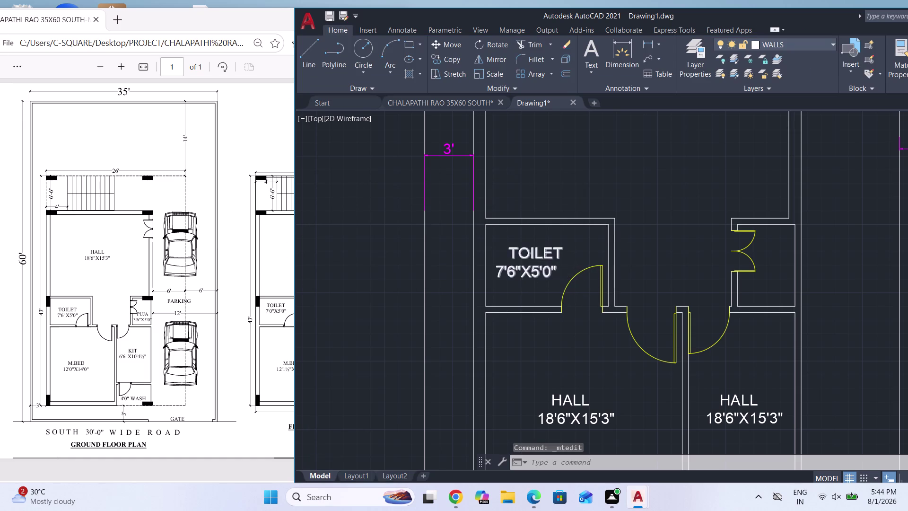
Rename the HALL label below the toilet to M.BED.
scroll(down, 3)
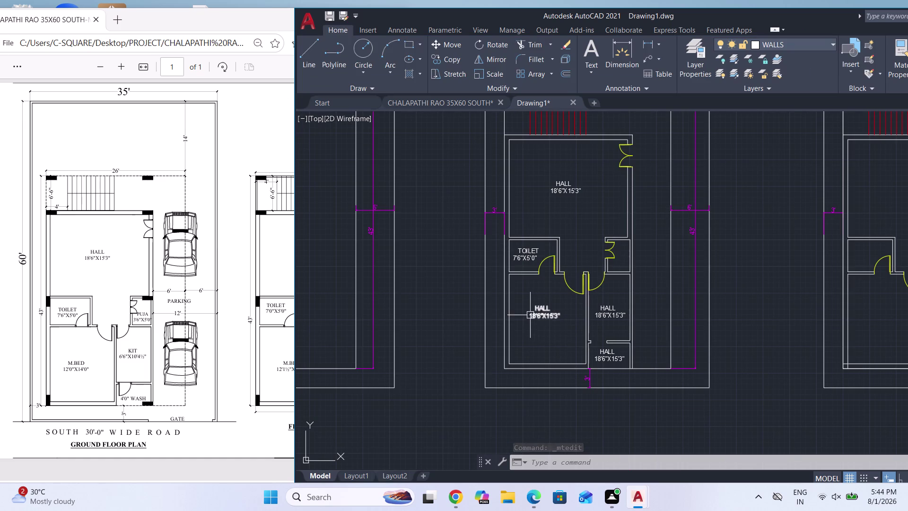
scroll(up, 3)
double_click(549, 304)
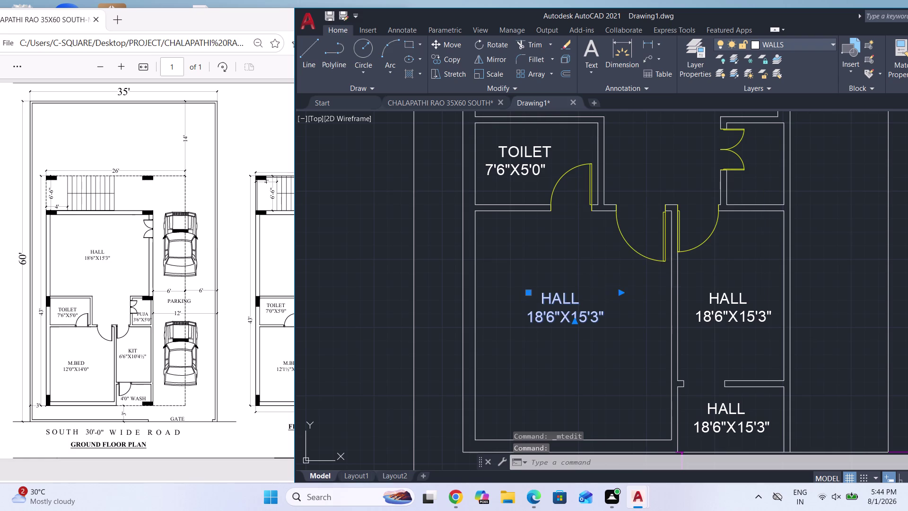
drag(583, 296, 539, 299)
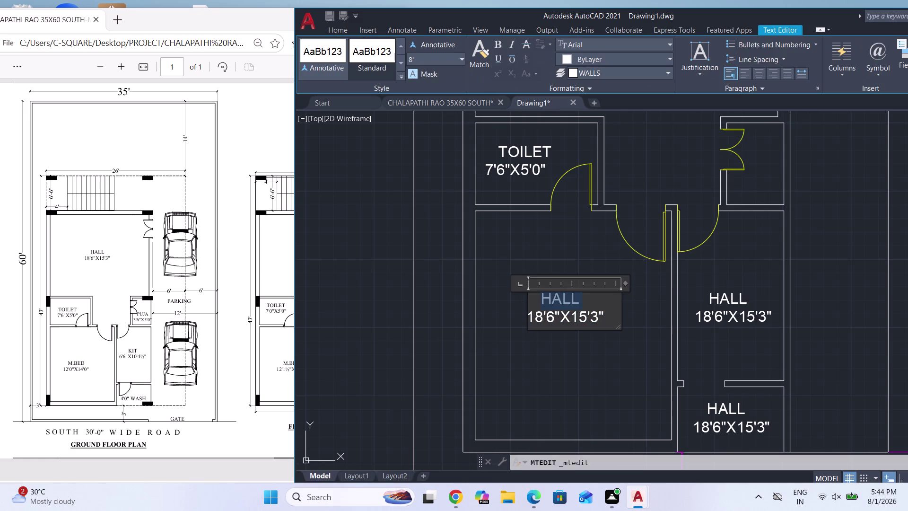
text(M.BE)
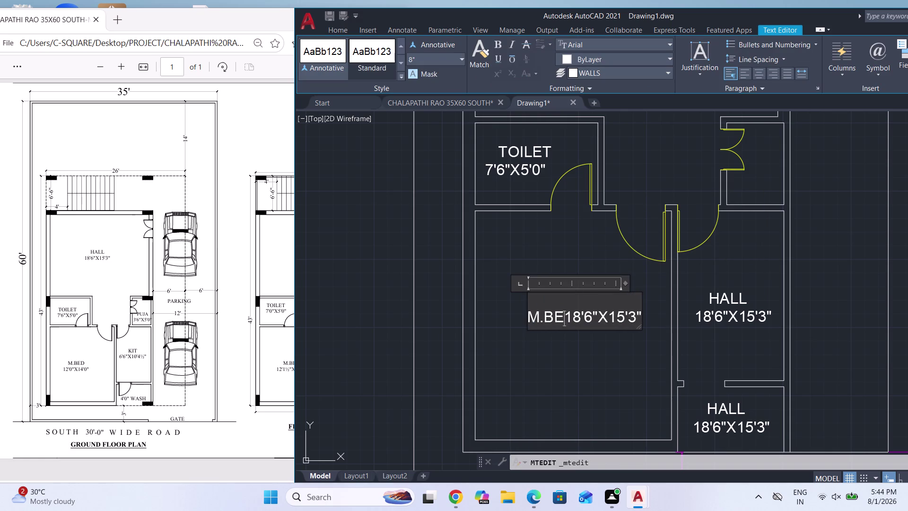
text(D)
key(Return)
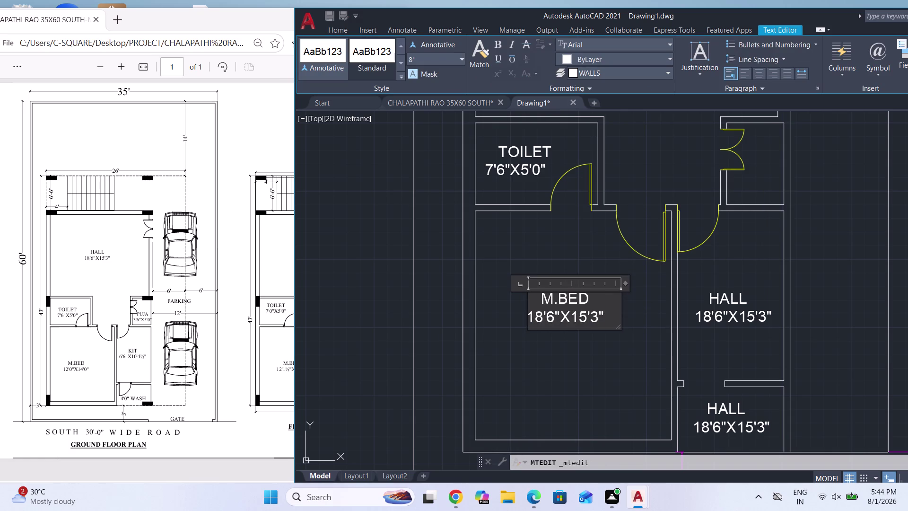
Change the bedroom dimensions to 12'0"X14'0" and save the label changes.
click(542, 318)
key(BackSpace)
key(2)
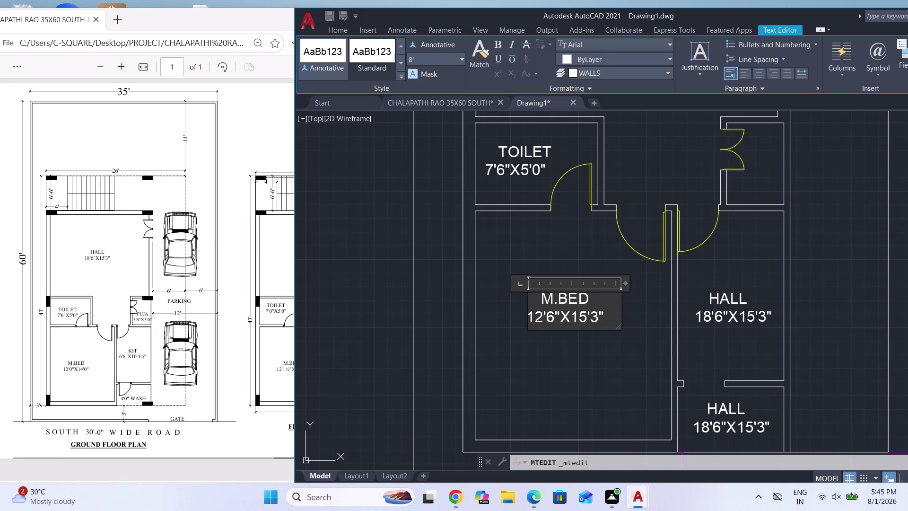
click(555, 315)
key(BackSpace)
key(0)
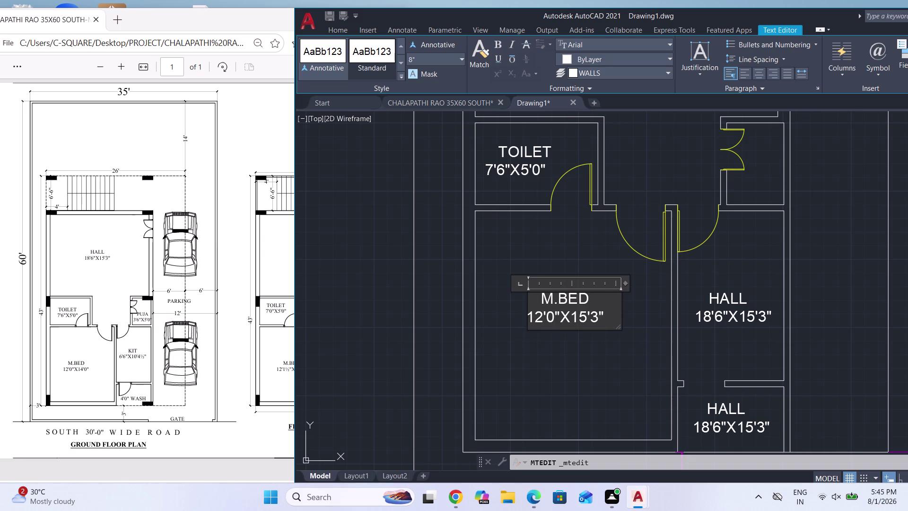
click(587, 316)
key(BackSpace)
key(4)
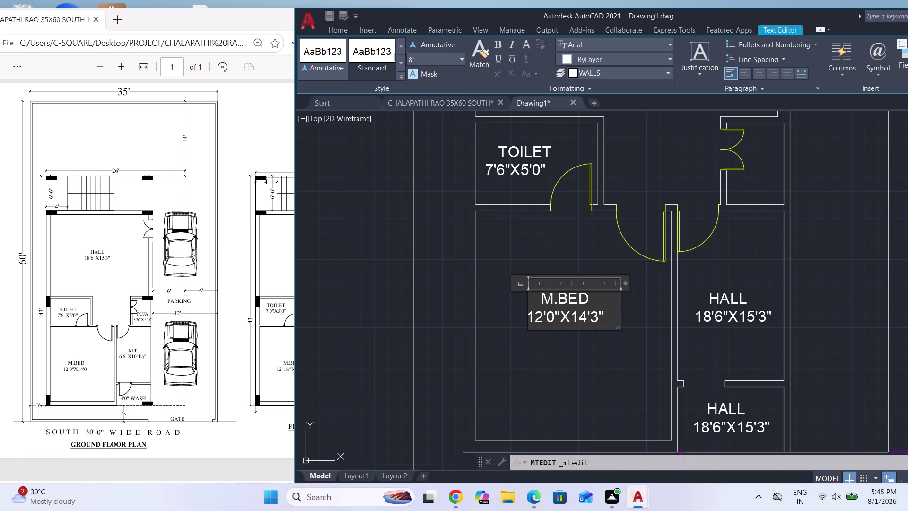
click(597, 316)
key(BackSpace)
key(0)
key(Escape)
key(Return)
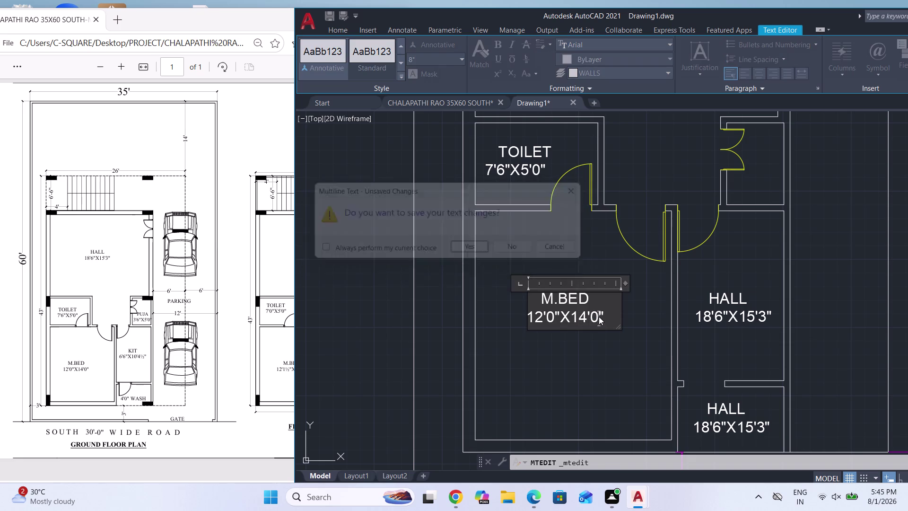
scroll(down, 3)
Rename the hall label beside the bedroom to KIT.
scroll(down, 3)
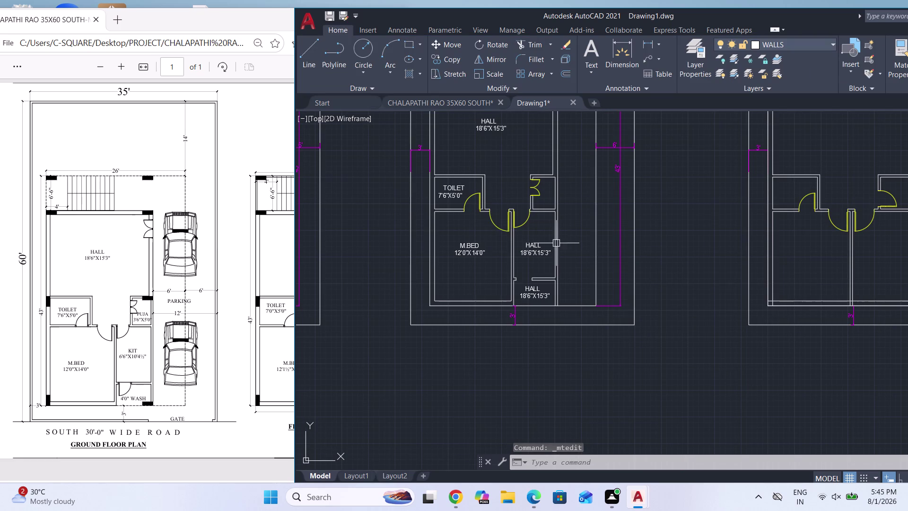
scroll(up, 3)
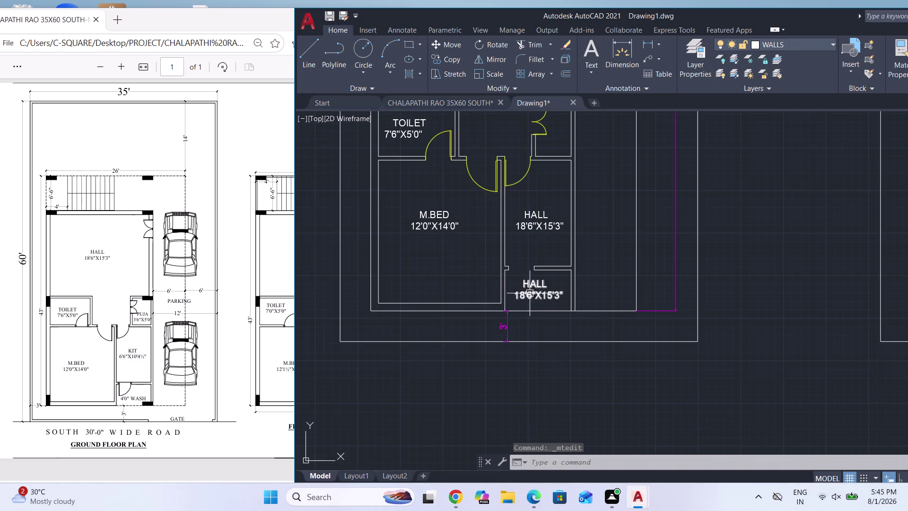
scroll(down, 3)
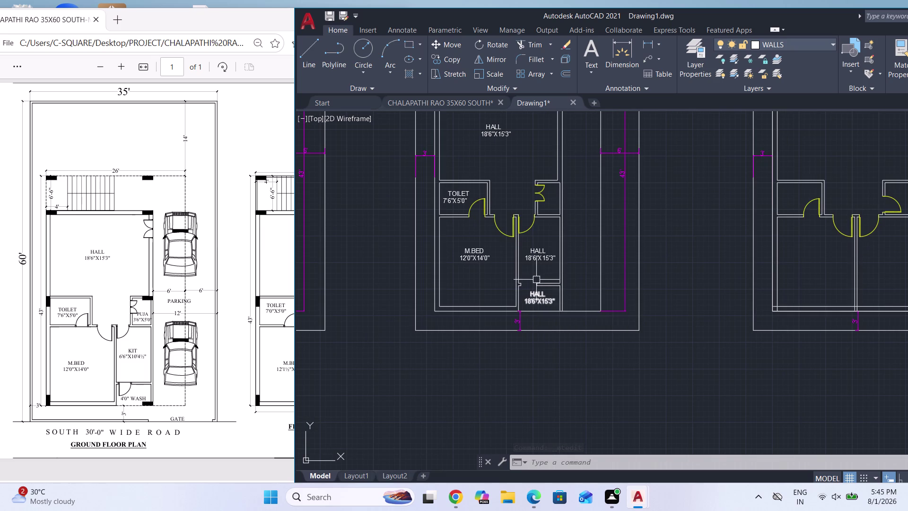
scroll(up, 3)
double_click(539, 235)
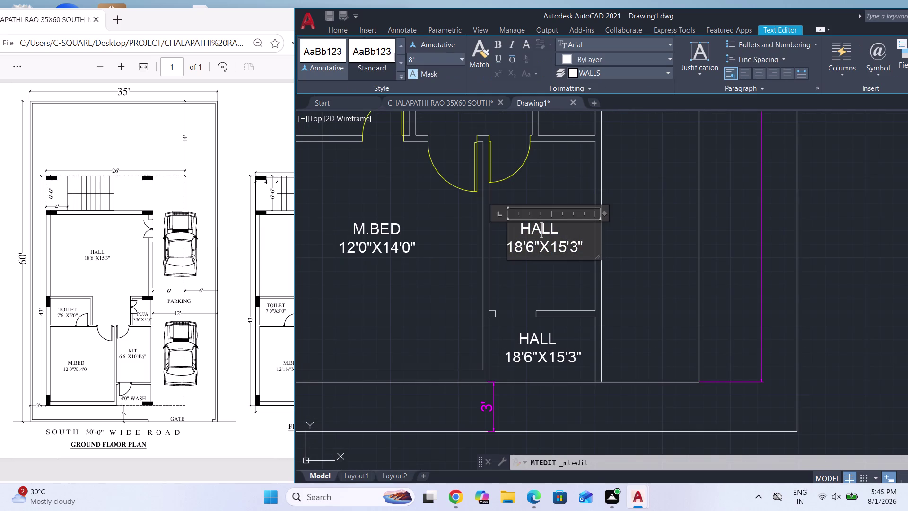
drag(558, 231, 519, 222)
text(KI)
text(T)
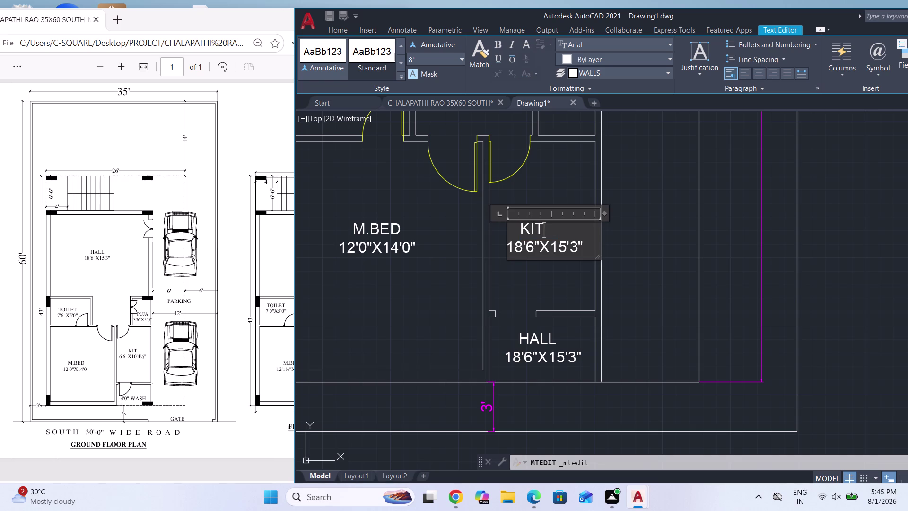
Edit the kitchen dimensions to 6'6"X10'4 1/2".
scroll(up, 3)
click(522, 244)
click(515, 242)
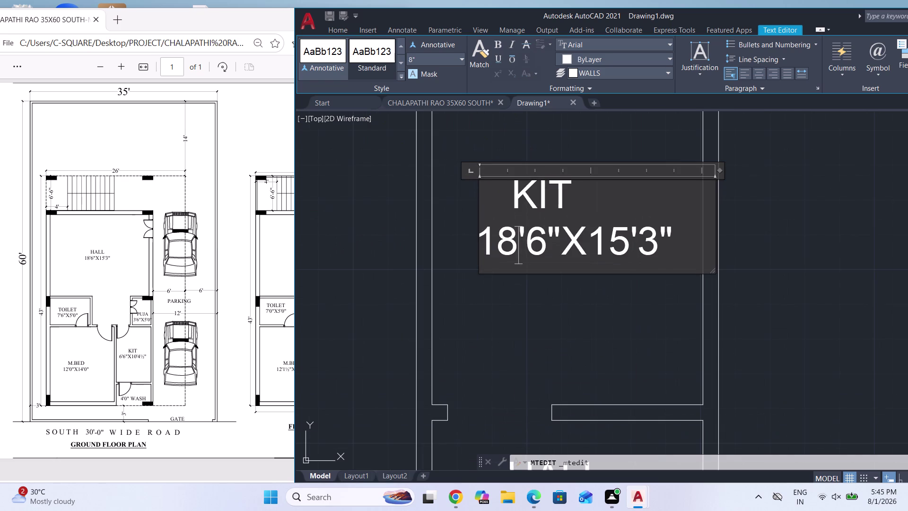
key(BackSpace)
key(BackSpace)
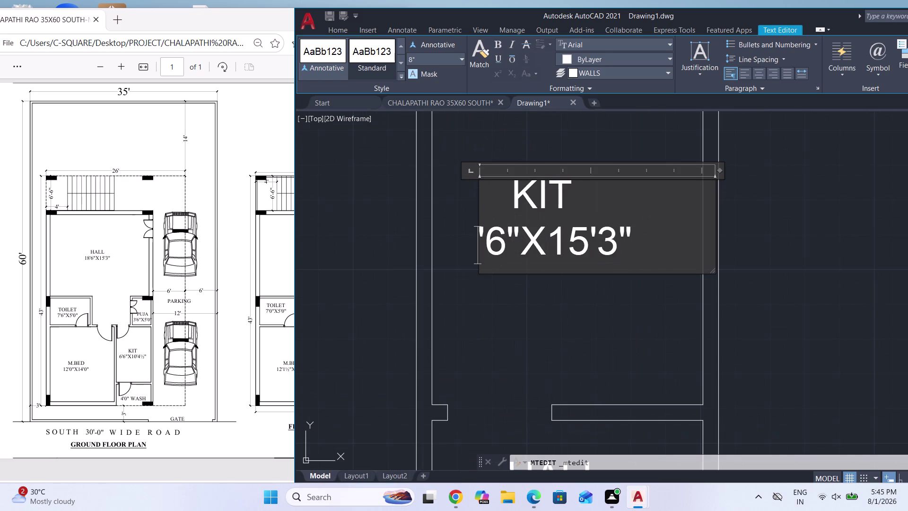
key(6)
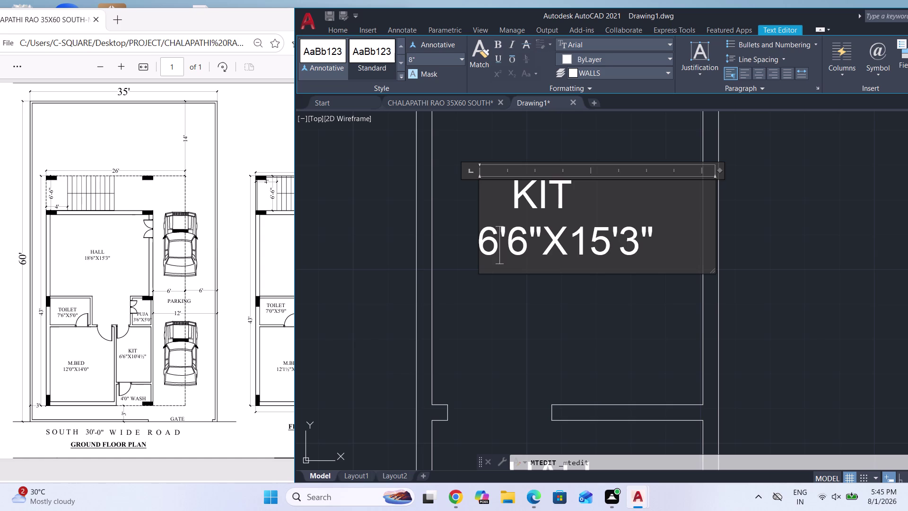
click(606, 244)
key(BackSpace)
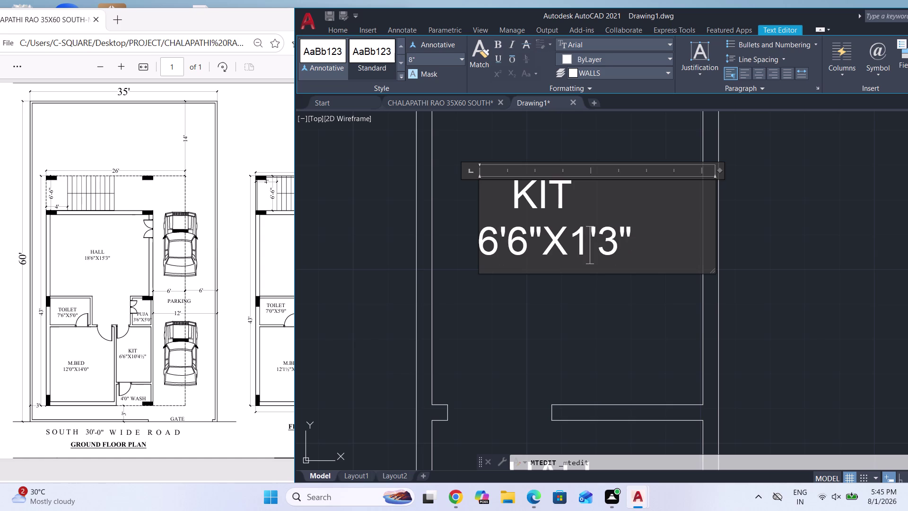
key(0)
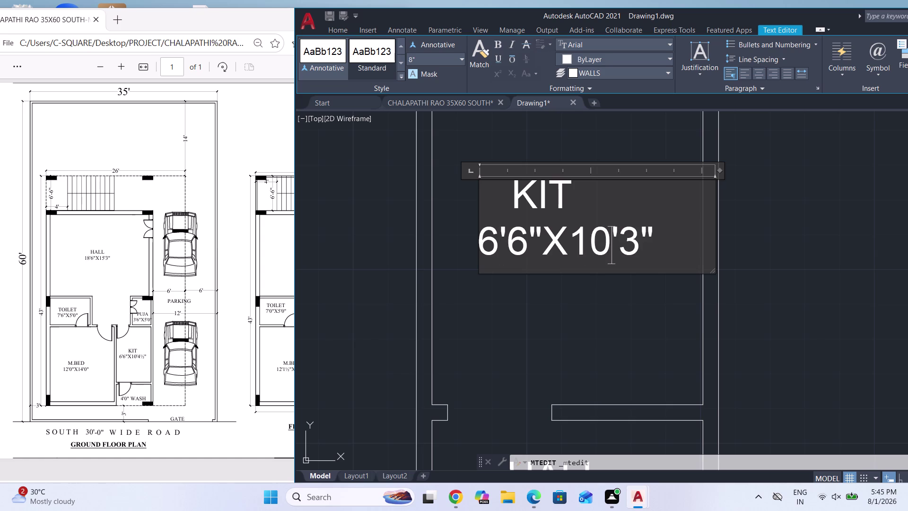
click(642, 243)
key(BackSpace)
key(4)
text(1/)
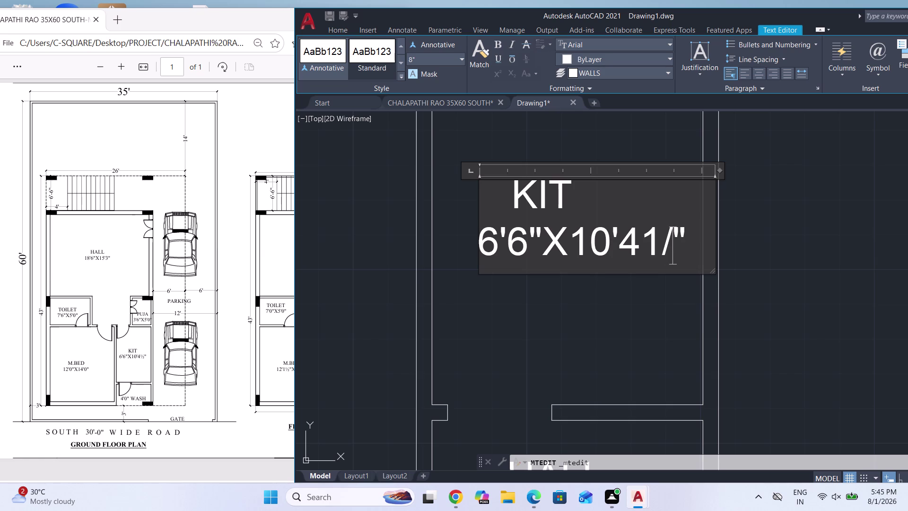
text(2)
Fix the half-inch so it appears as a correctly stacked fraction.
key(space)
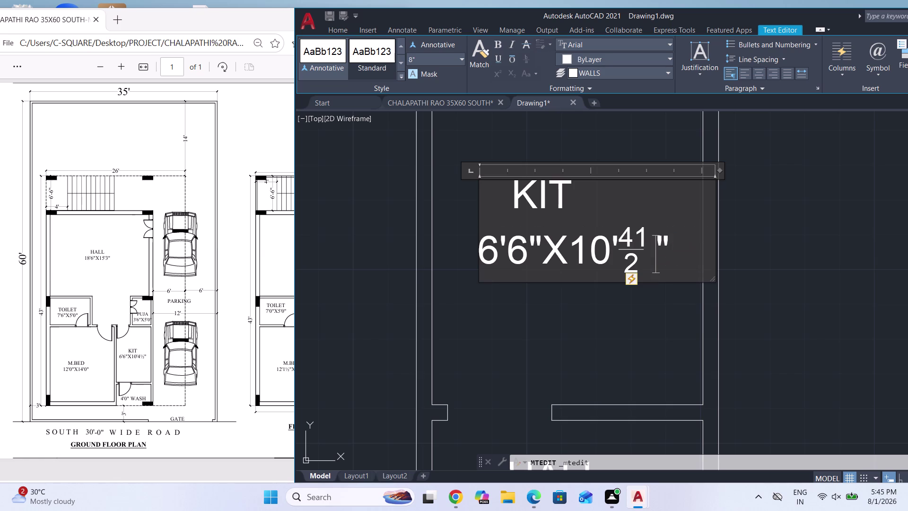
click(633, 239)
click(634, 241)
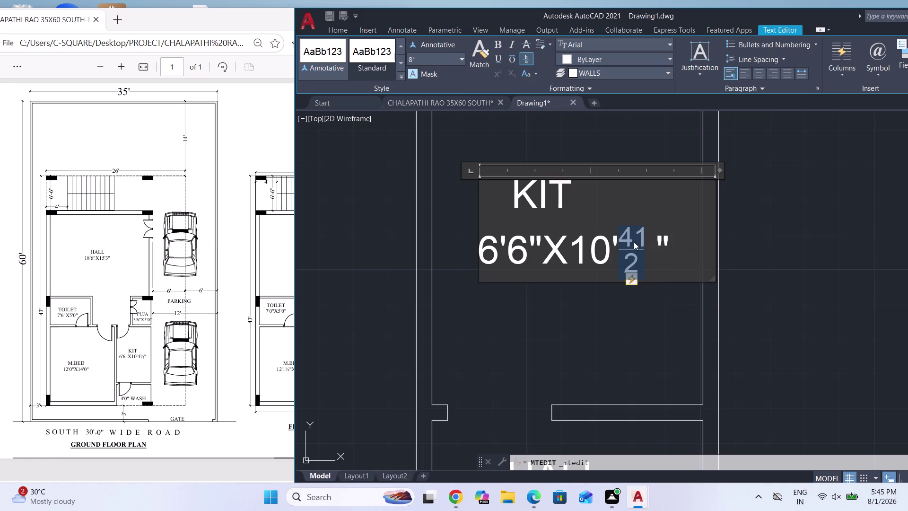
key(BackSpace)
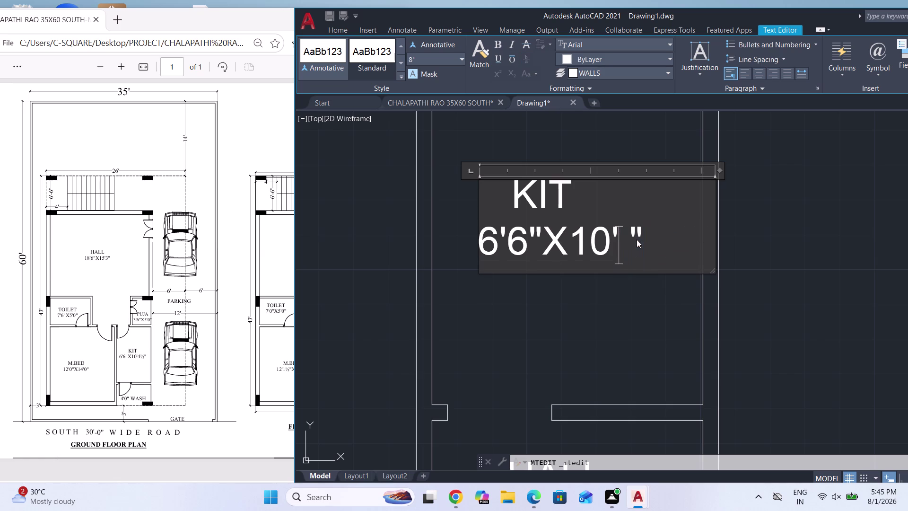
text(4)
key(space)
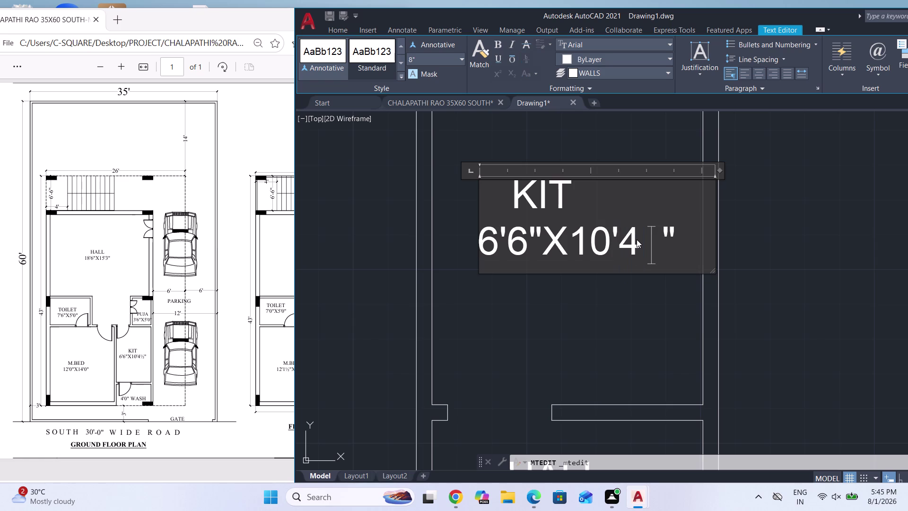
key(1)
text(/2)
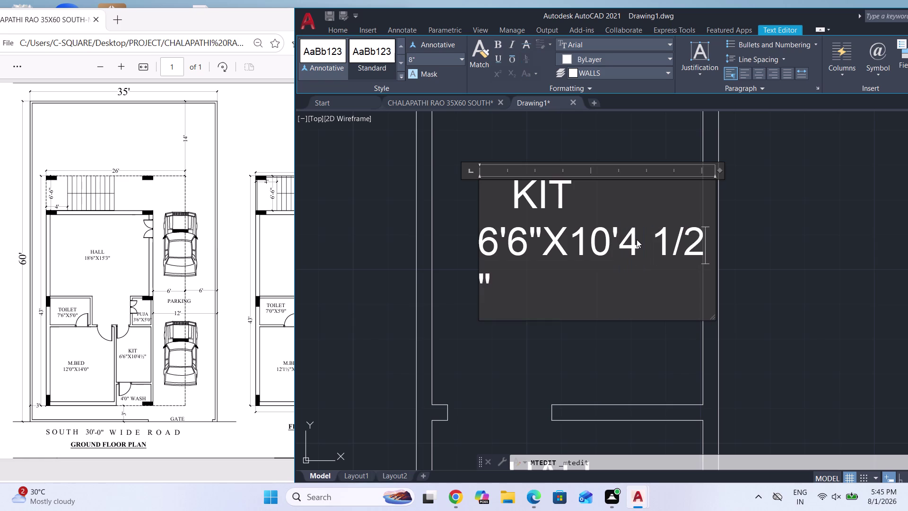
key(space)
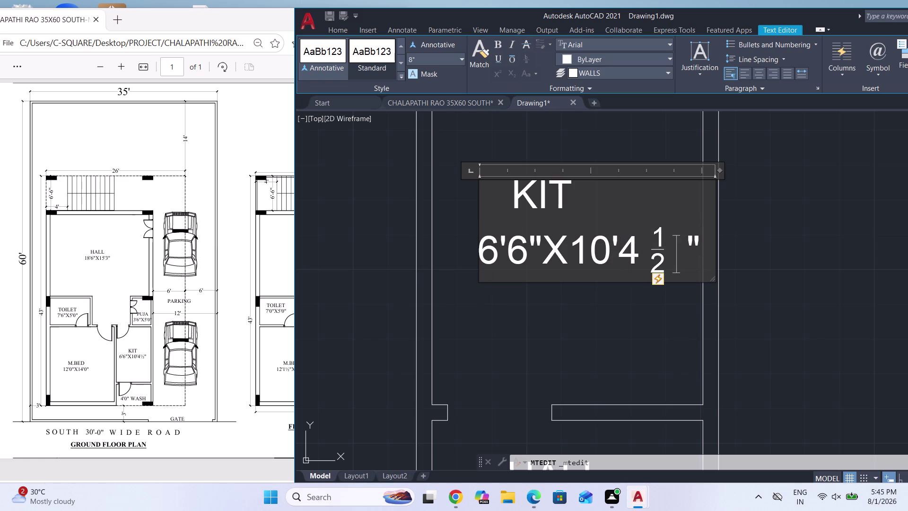
key(BackSpace)
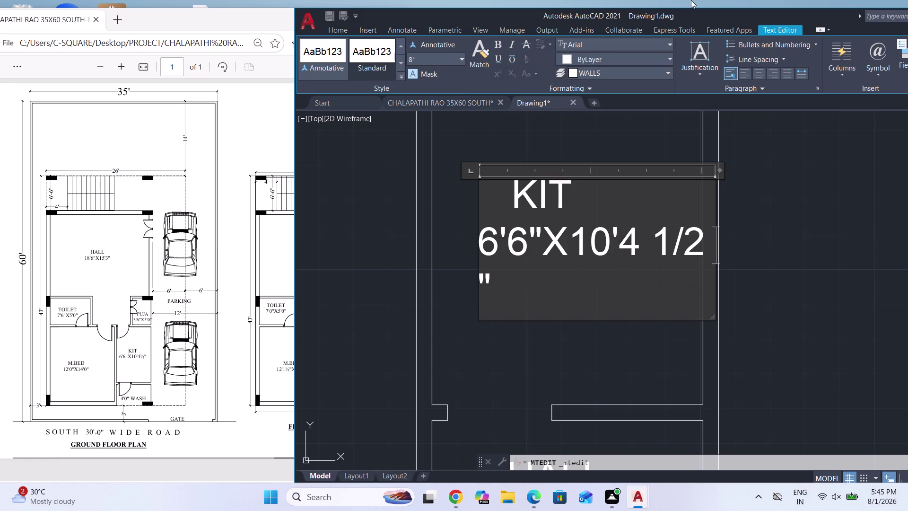
click(691, 0)
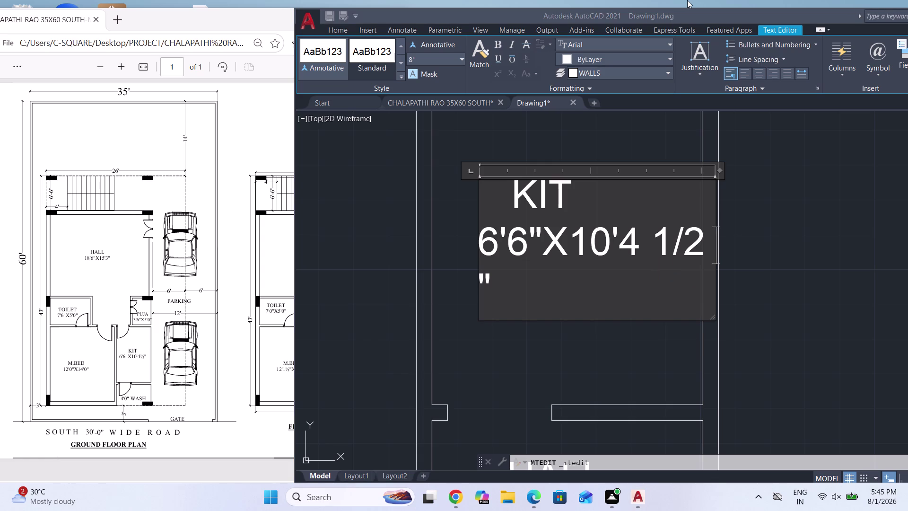
key(space)
key(space)
click(710, 235)
key(BackSpace)
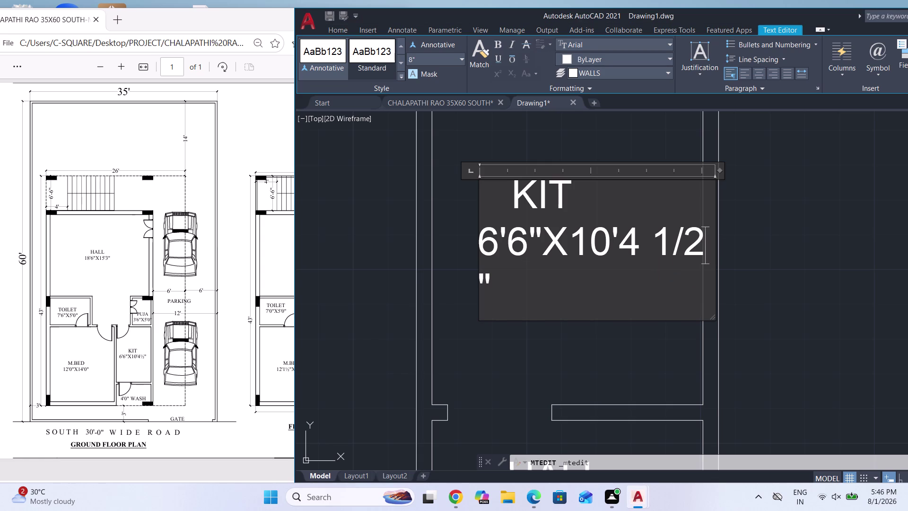
key(space)
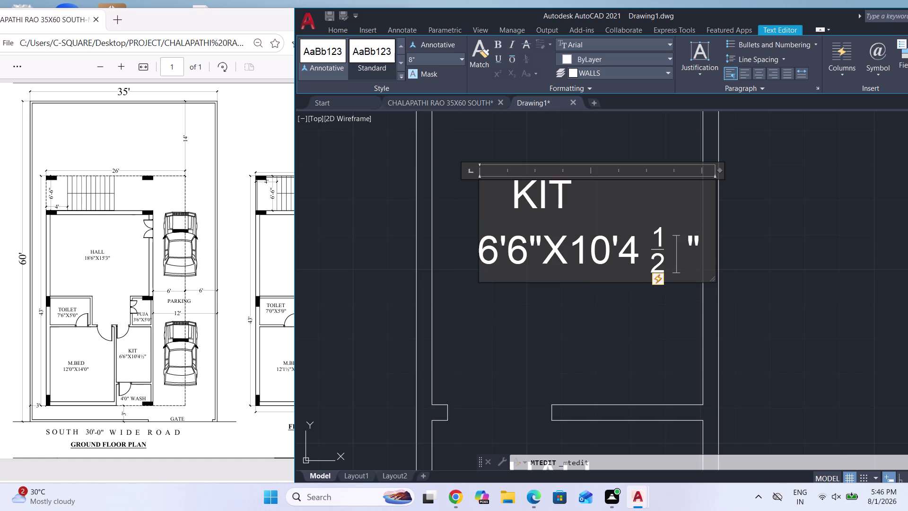
click(611, 321)
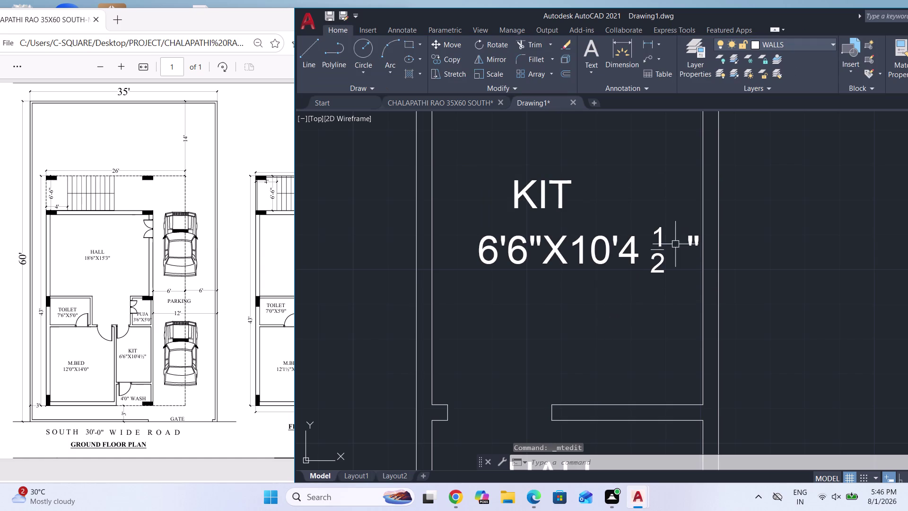
Remove the extra space before the inch mark in the KIT label.
double_click(661, 250)
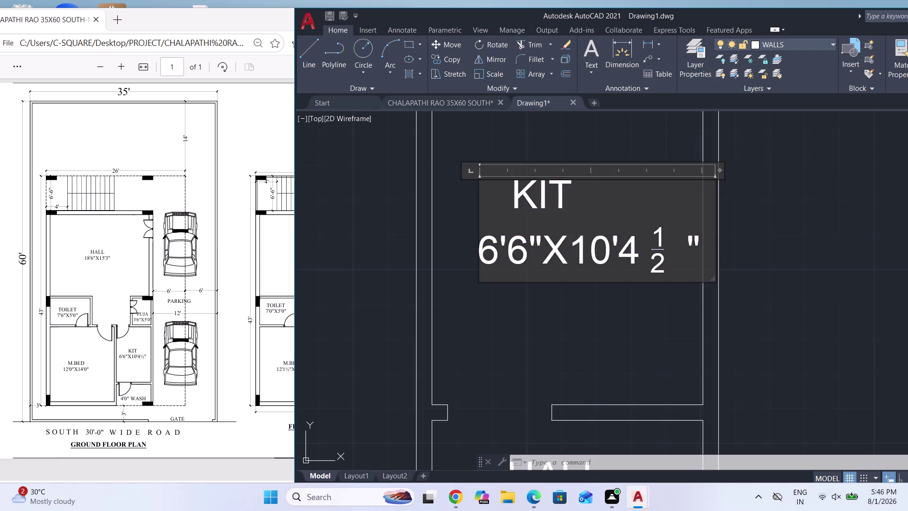
click(686, 241)
key(BackSpace)
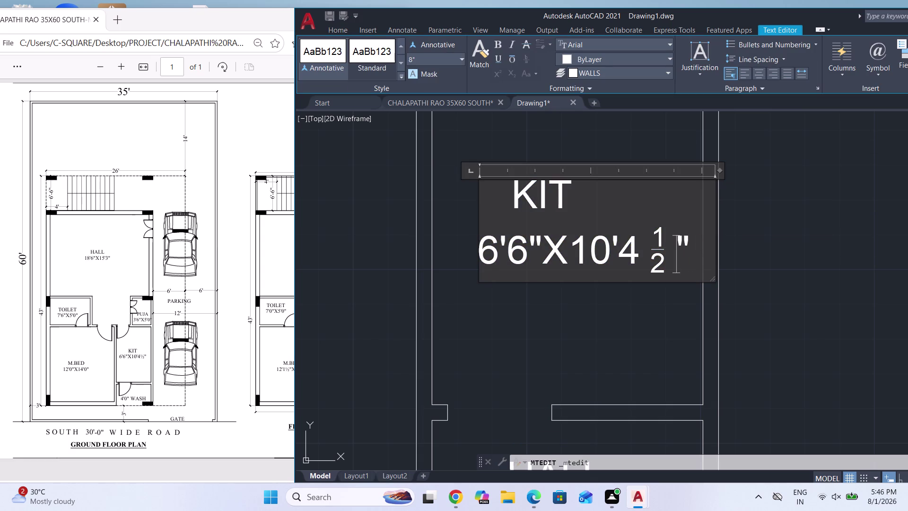
key(Escape)
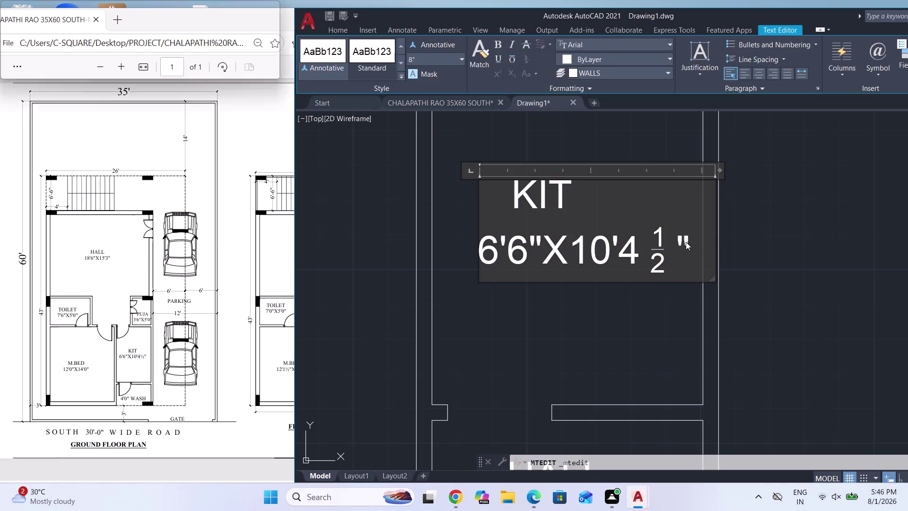
key(Return)
scroll(down, 3)
Replace the HALL copy's text below KIT with 4'0" WASH.
scroll(down, 3)
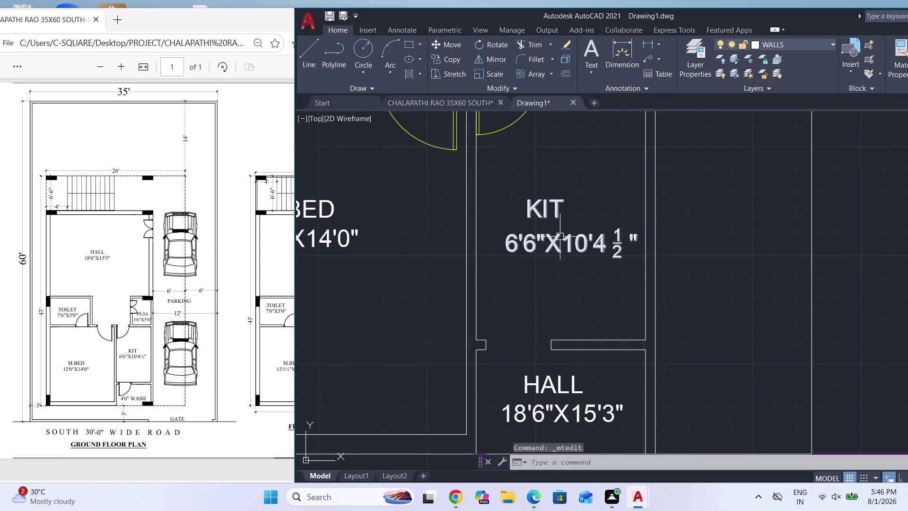
scroll(down, 3)
scroll(down, 3)
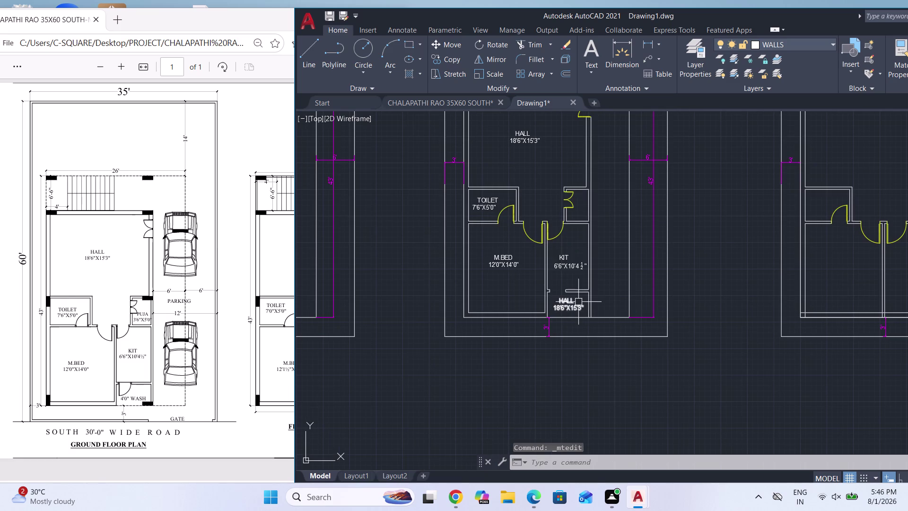
scroll(up, 3)
double_click(564, 289)
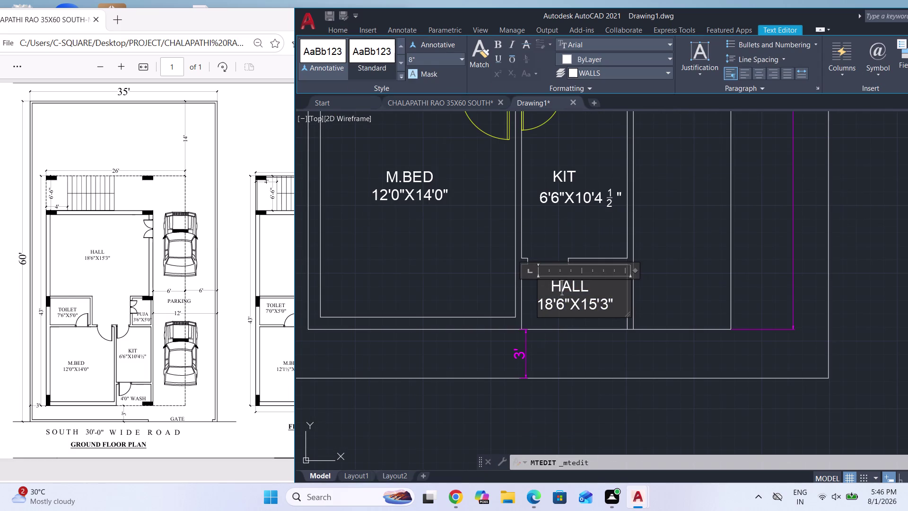
drag(614, 303, 547, 280)
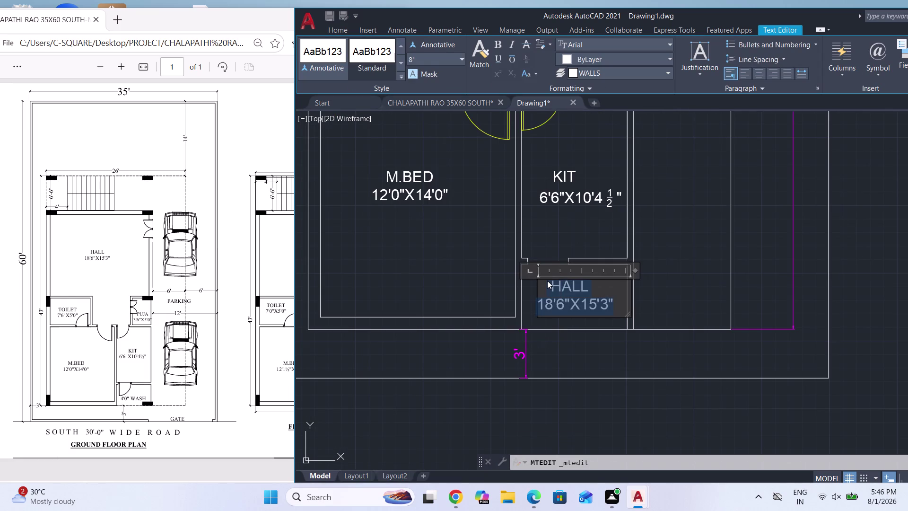
key(4)
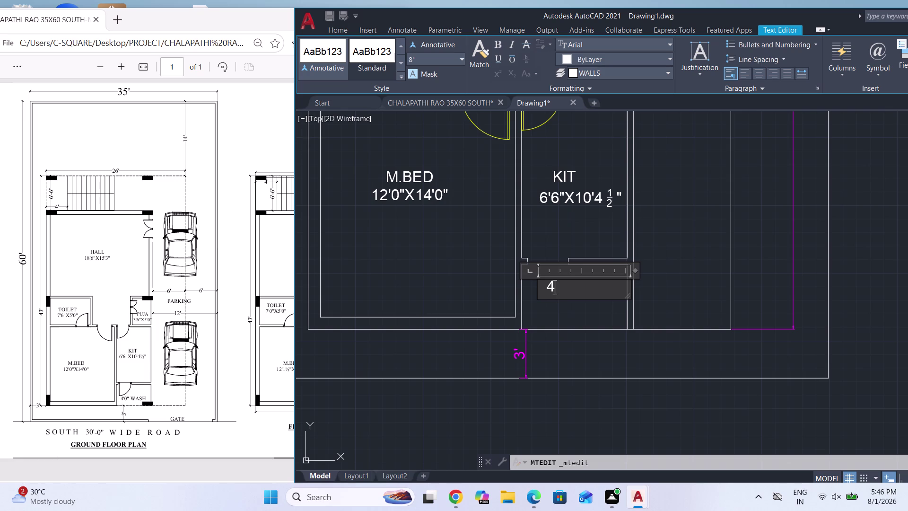
key(apostrophe)
text(0")
key(space)
text(WASH)
key(Escape)
key(Return)
Locate and select the kitchen label.
scroll(down, 3)
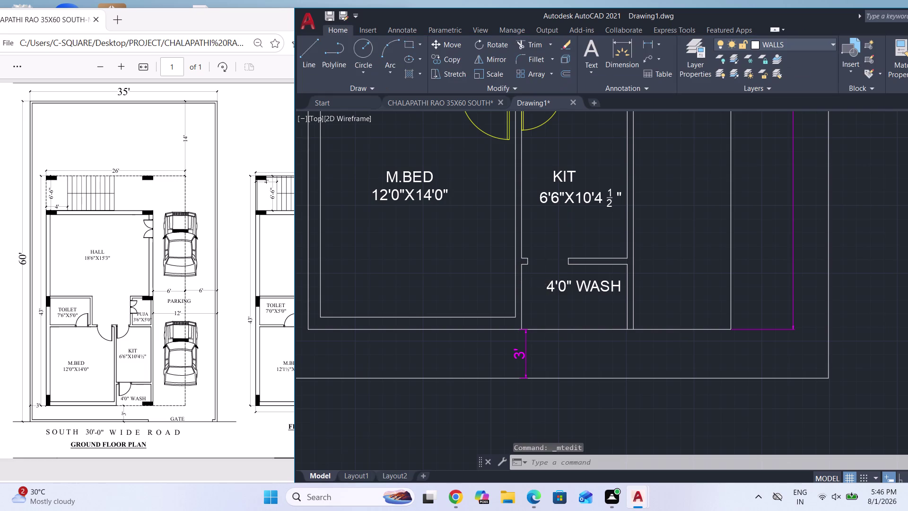
scroll(down, 3)
scroll(up, 3)
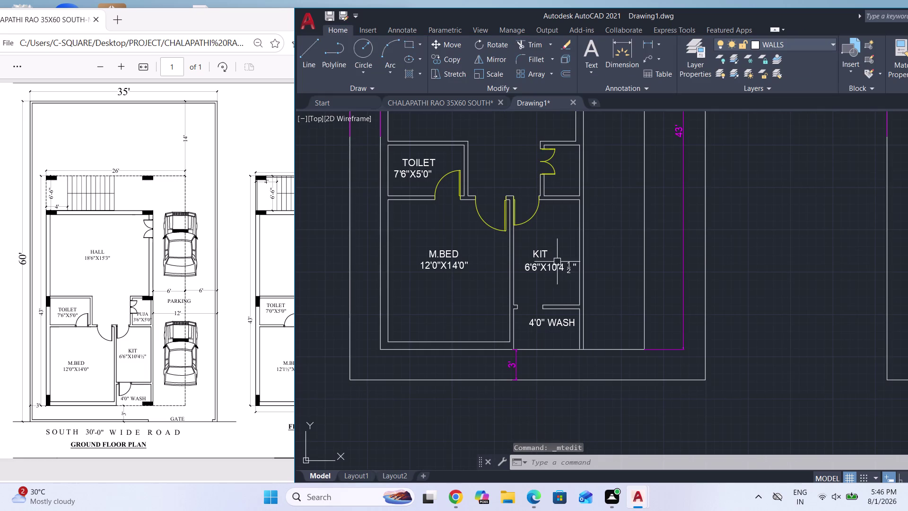
click(552, 266)
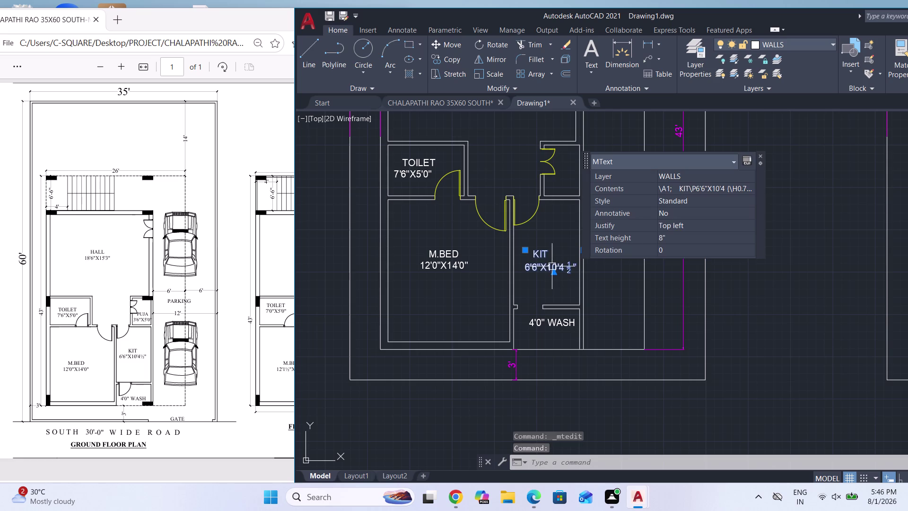
Copy the kitchen label to the left with CO.
text(CO)
key(Return)
click(551, 267)
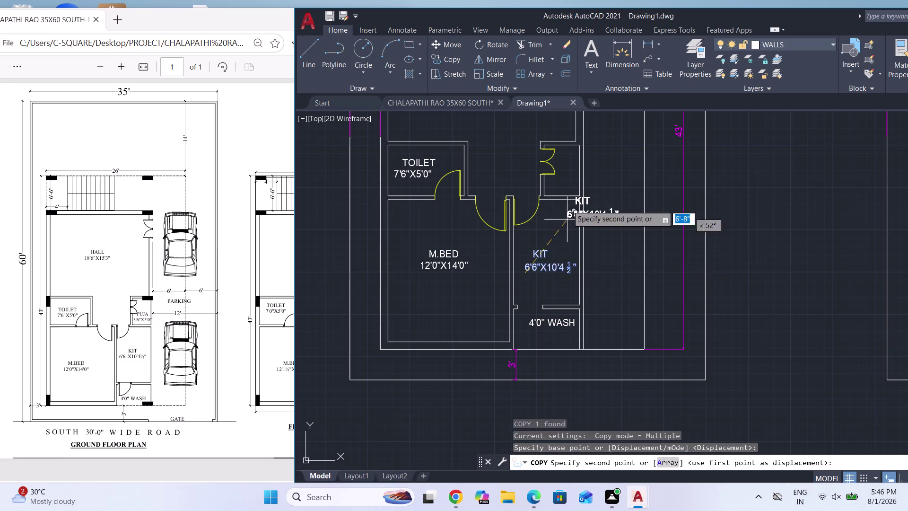
scroll(up, 3)
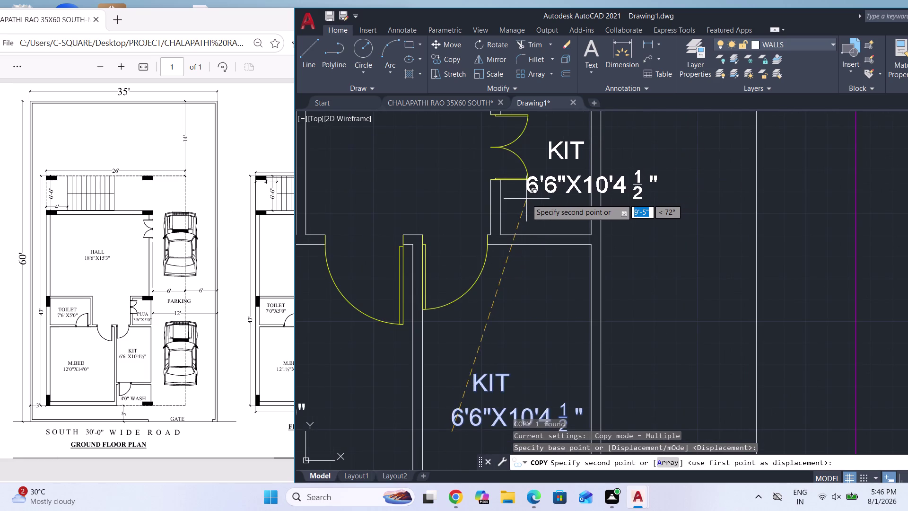
scroll(up, 3)
scroll(down, 3)
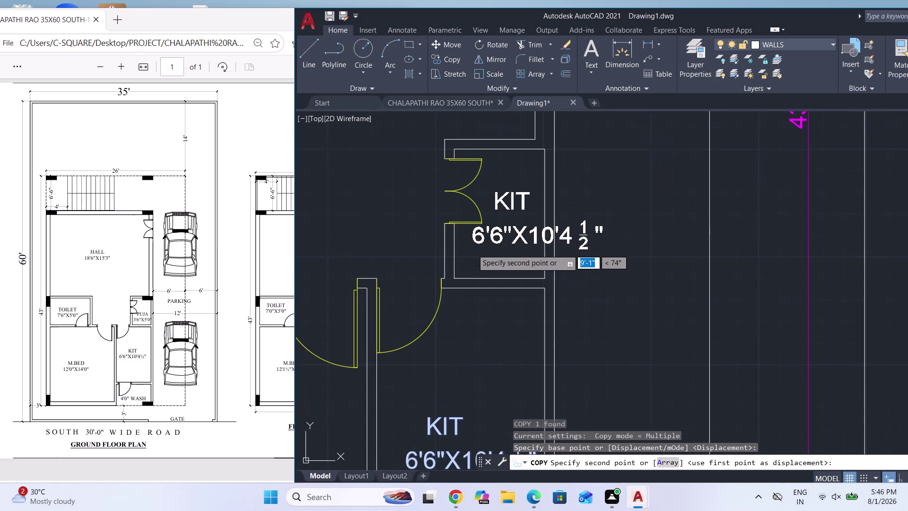
click(461, 267)
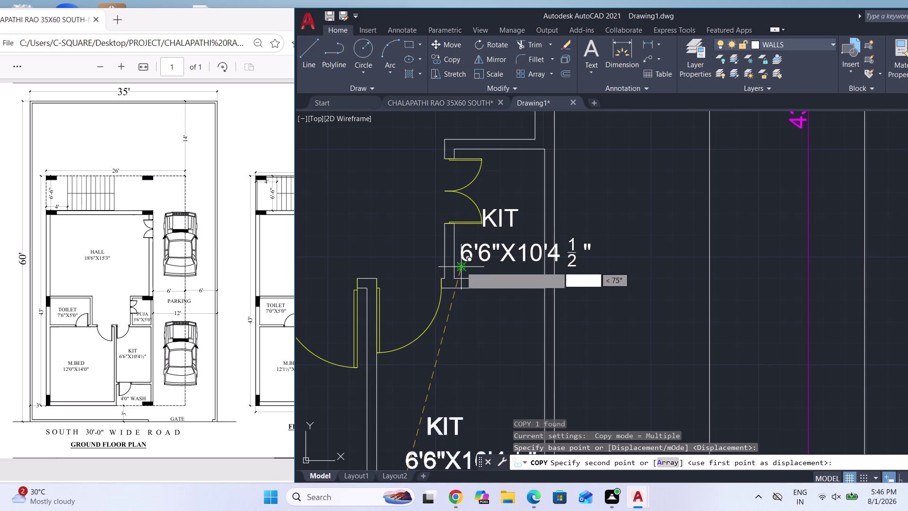
key(Escape)
Change the copied label's dimensions to 3'6"X5'.
double_click(502, 255)
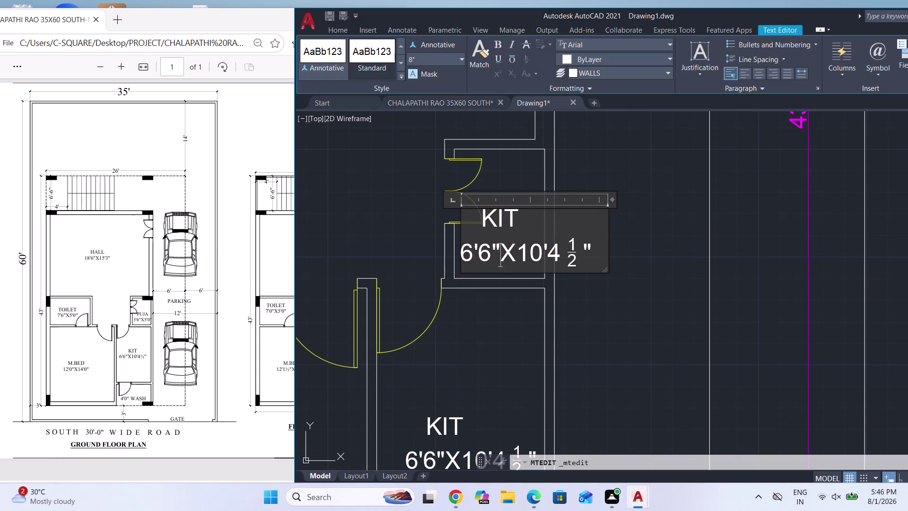
click(474, 252)
key(BackSpace)
key(3)
click(599, 257)
key(BackSpace)
key(BackSpace)
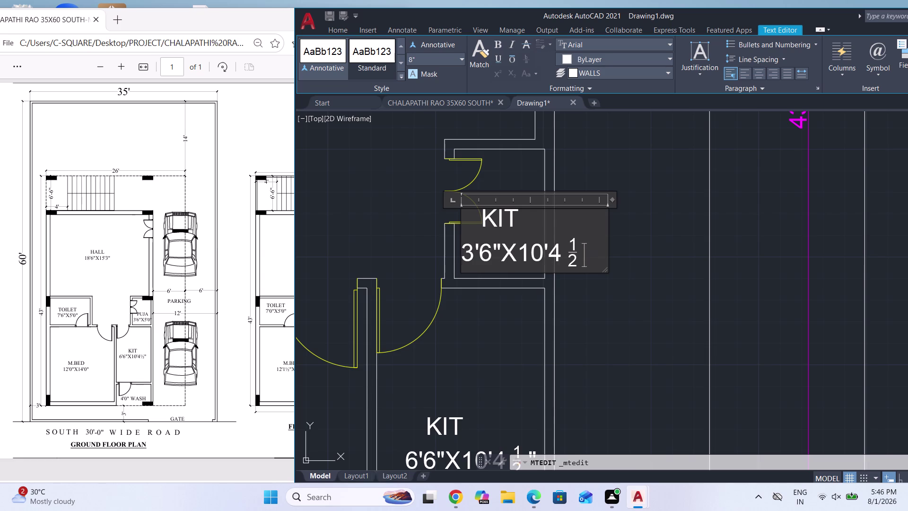
key(BackSpace)
key(BackSpace)
key(BackSpace)
key(BackSpace)
key(BackSpace)
key(BackSpace)
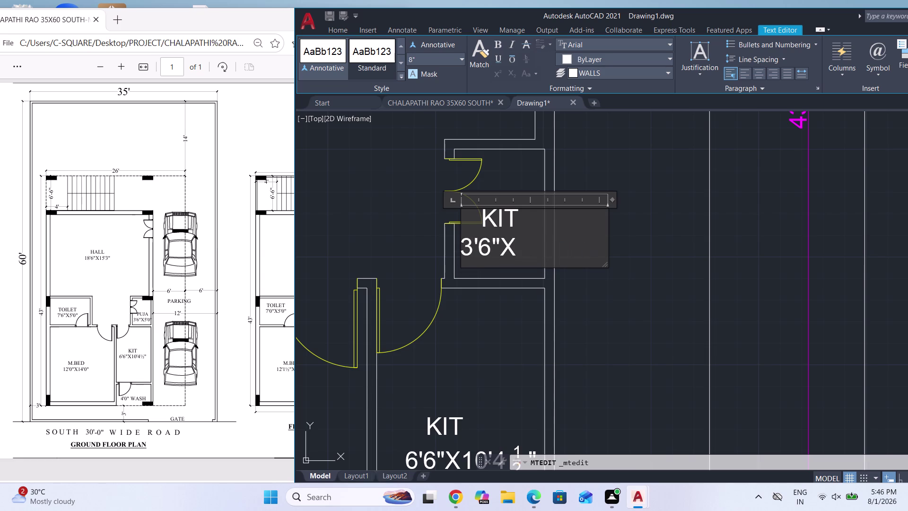
text(5')
Rename the copied label from KIT to POOJA.
click(518, 219)
key(BackSpace)
key(BackSpace)
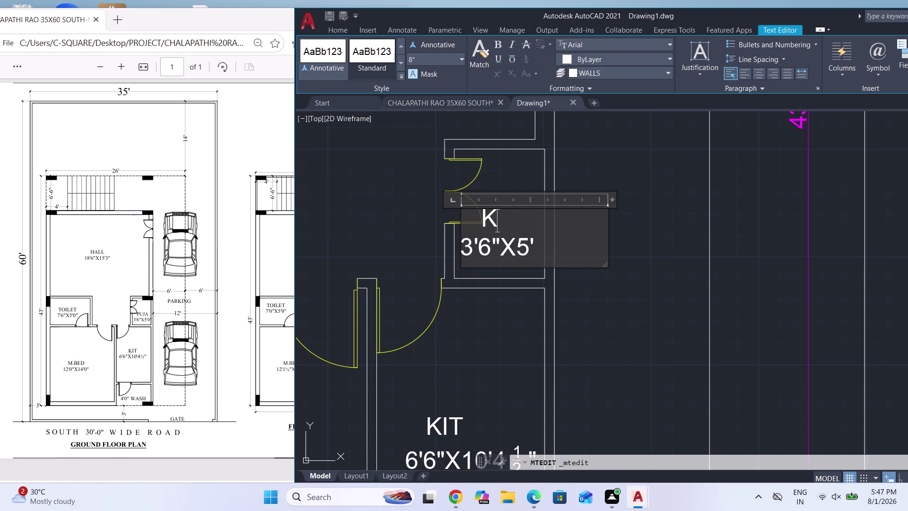
key(BackSpace)
text(POO)
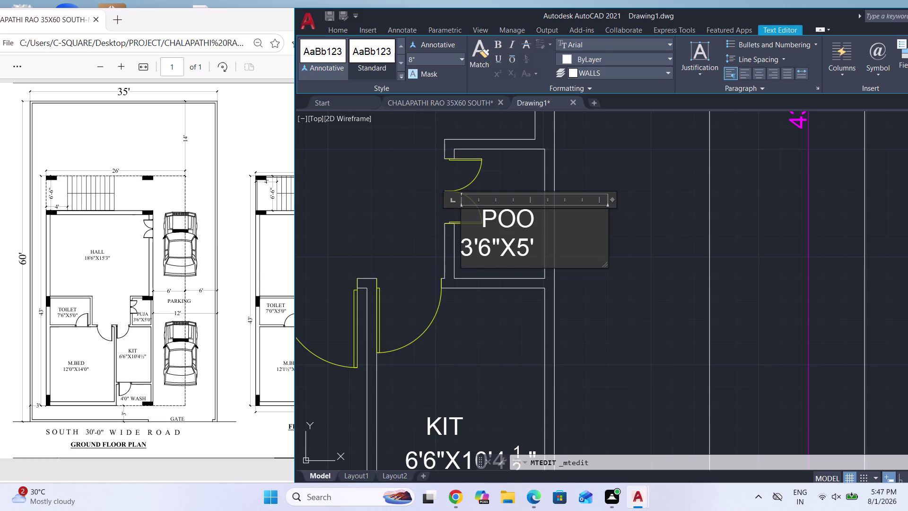
key(j)
key(a)
key(Escape)
key(Return)
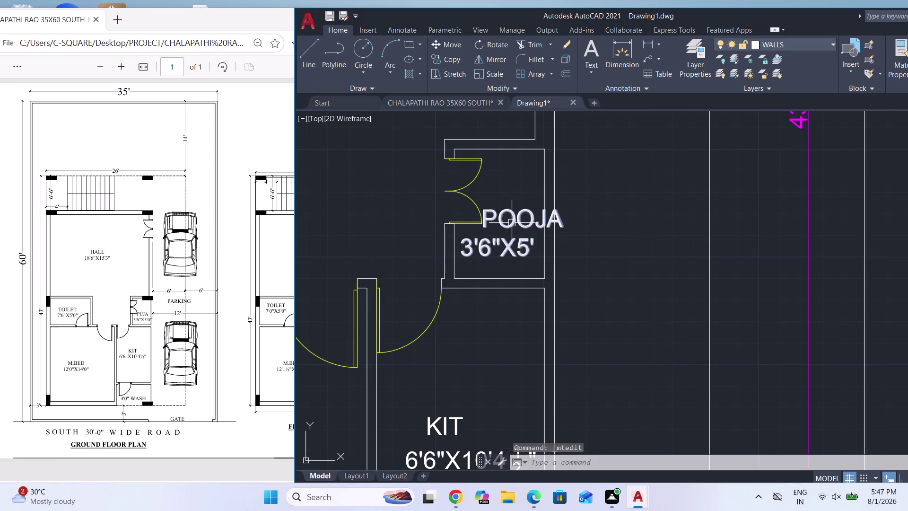
Remove the leading spaces before POOJA.
click(512, 223)
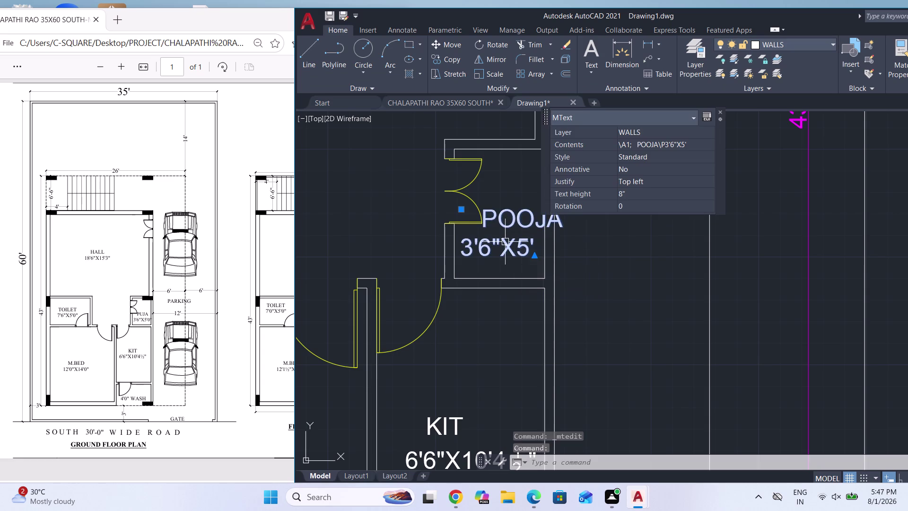
double_click(519, 225)
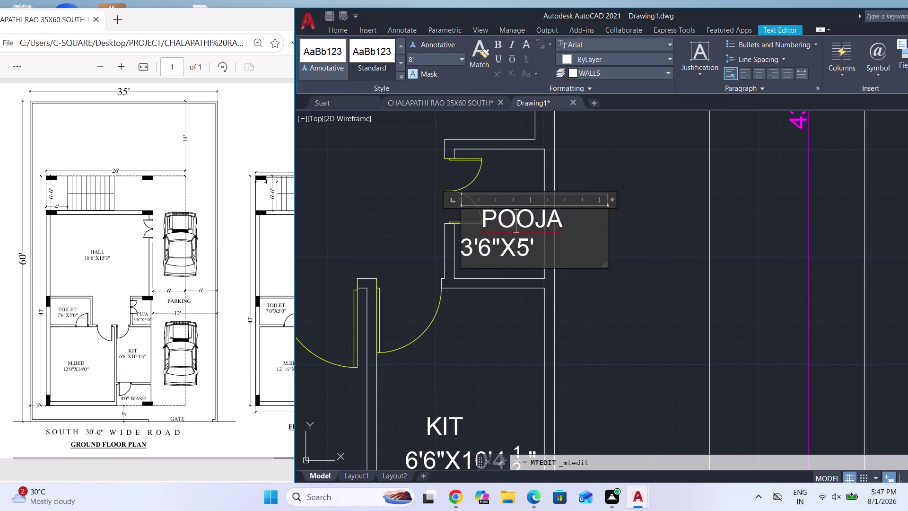
click(483, 217)
key(BackSpace)
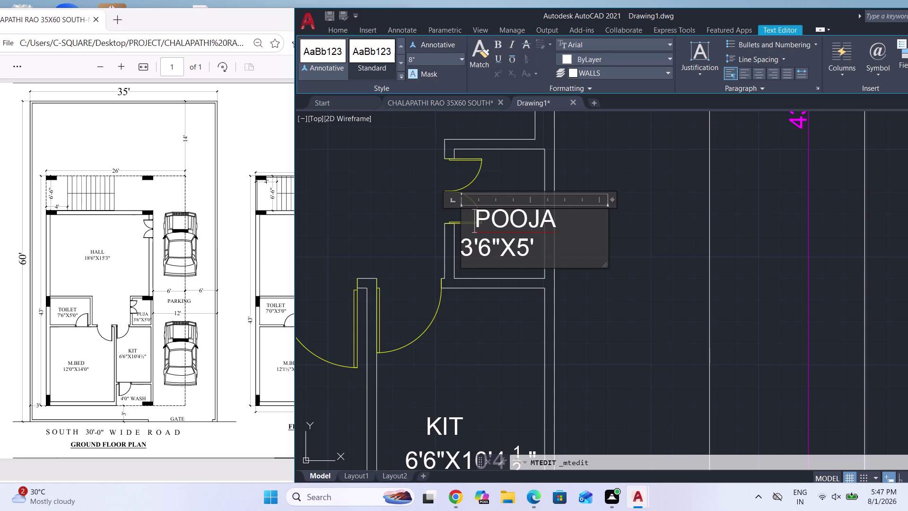
key(BackSpace)
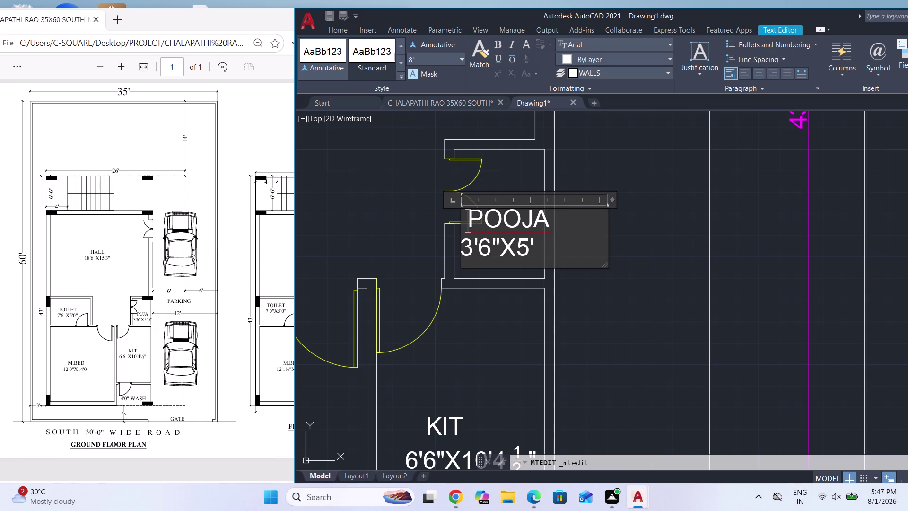
key(Escape)
key(Return)
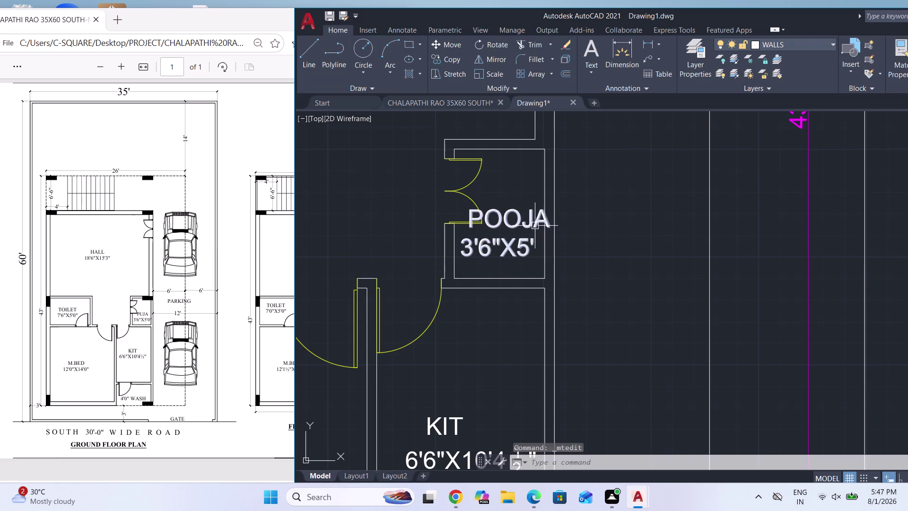
Set the POOJA label's text height to 6" and start moving it.
double_click(532, 225)
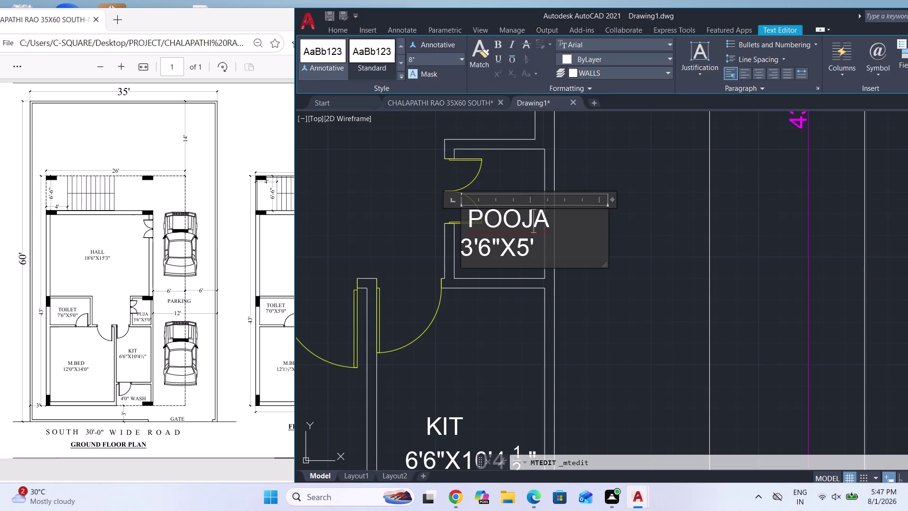
drag(539, 245, 464, 222)
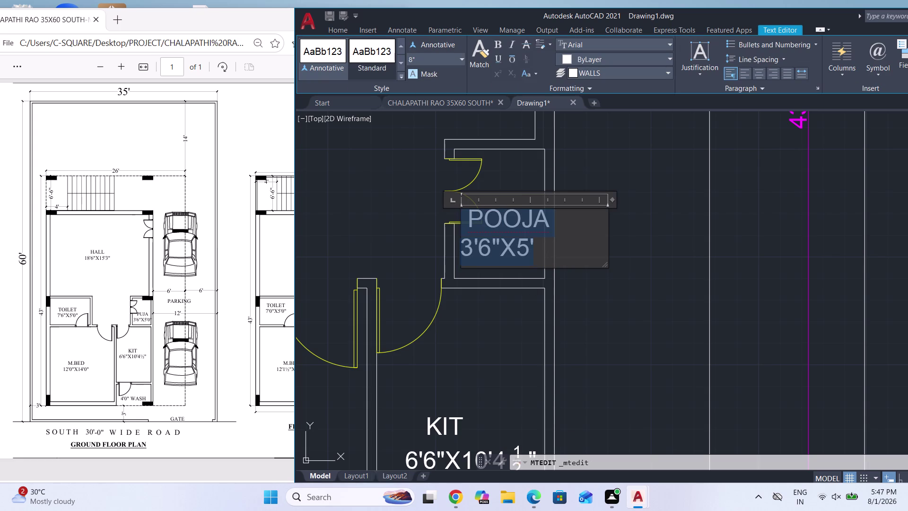
drag(425, 61, 392, 62)
text(6")
key(Return)
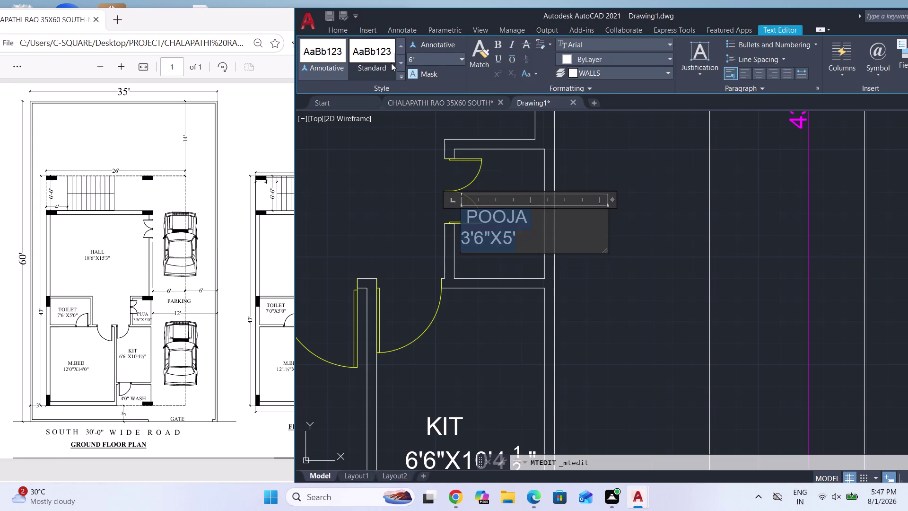
key(Escape)
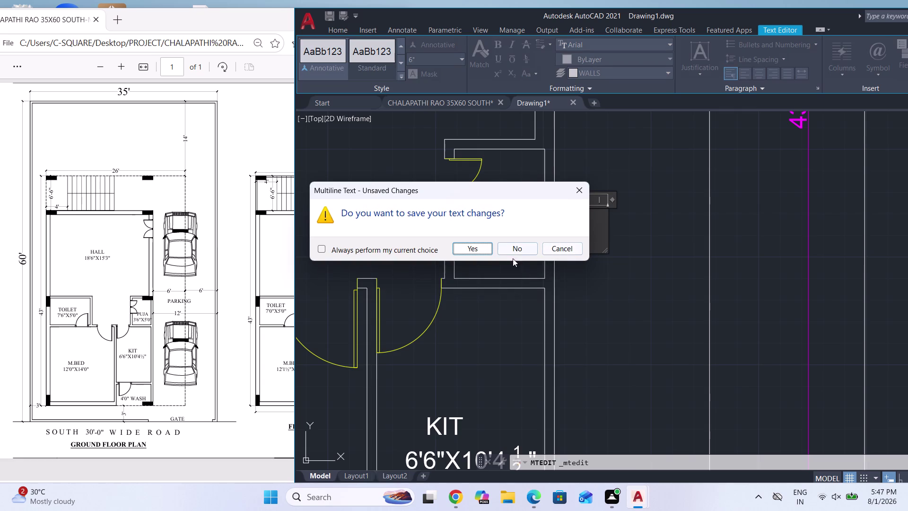
click(472, 246)
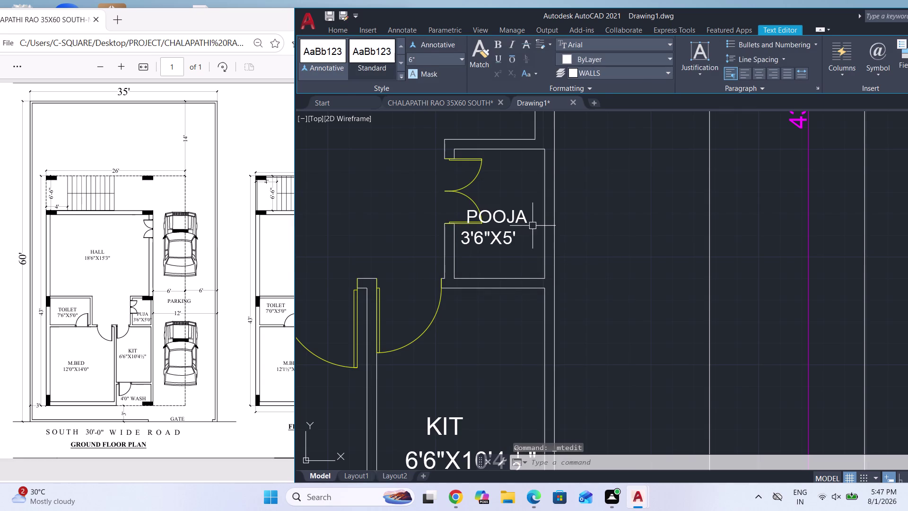
click(495, 219)
key(m)
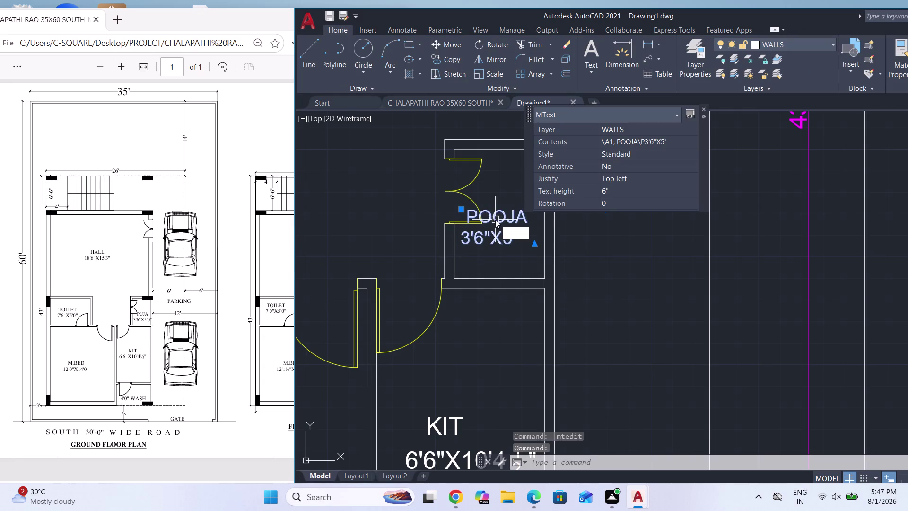
key(Return)
Move the POOJA 3'6"X5' label lower into the pooja room, then zoom out.
click(495, 216)
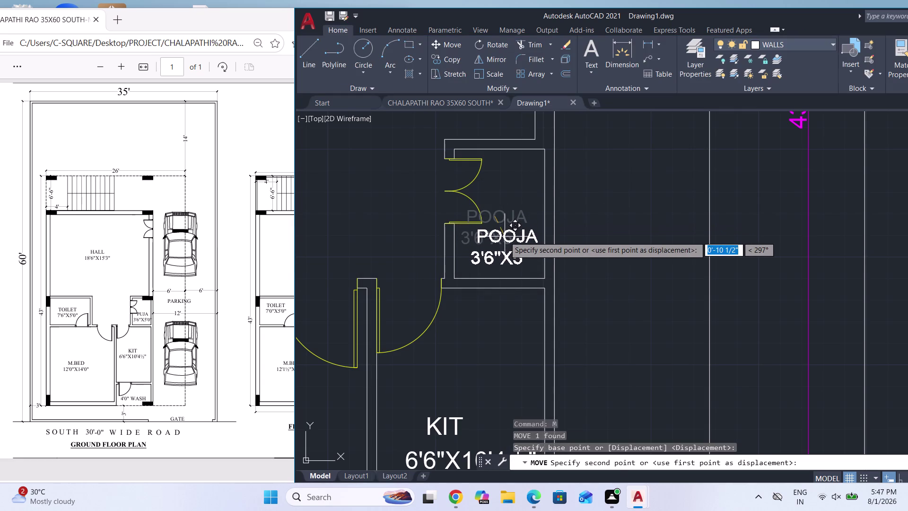
click(499, 237)
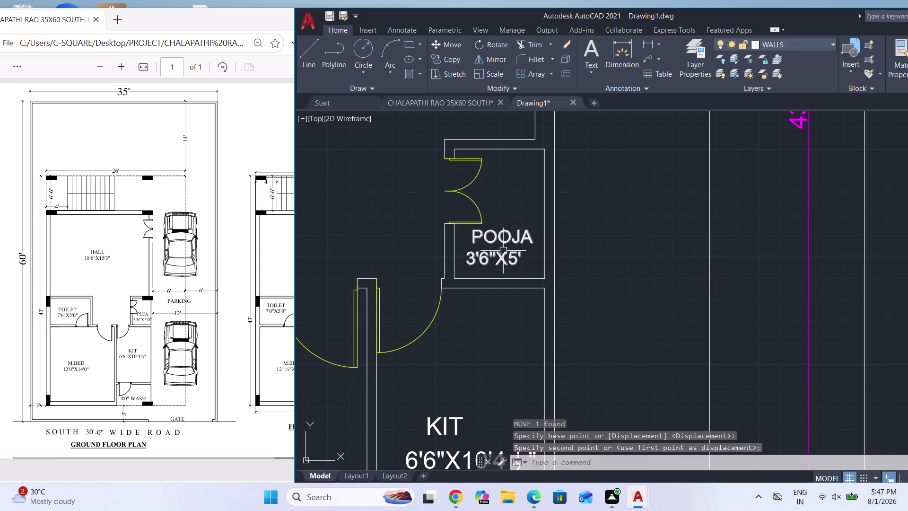
key(Escape)
scroll(down, 3)
scroll(down, 3)
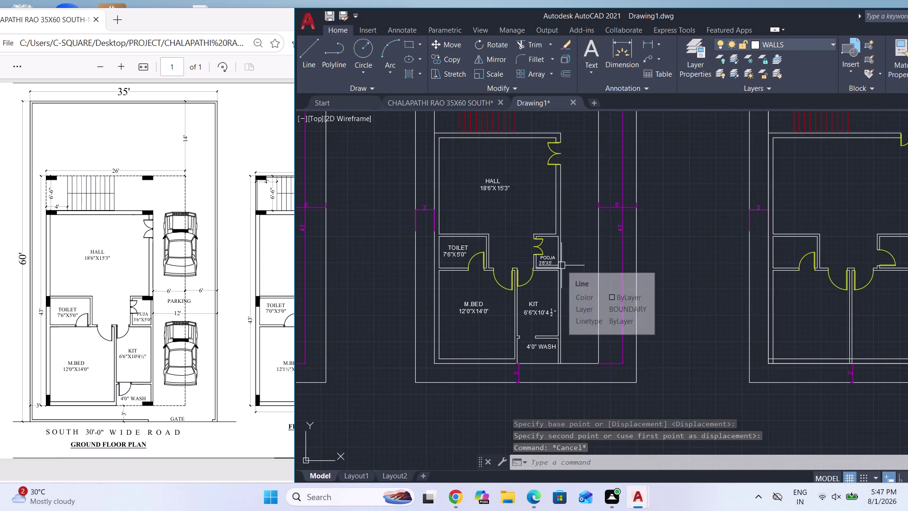
scroll(down, 3)
scroll(down, 3)
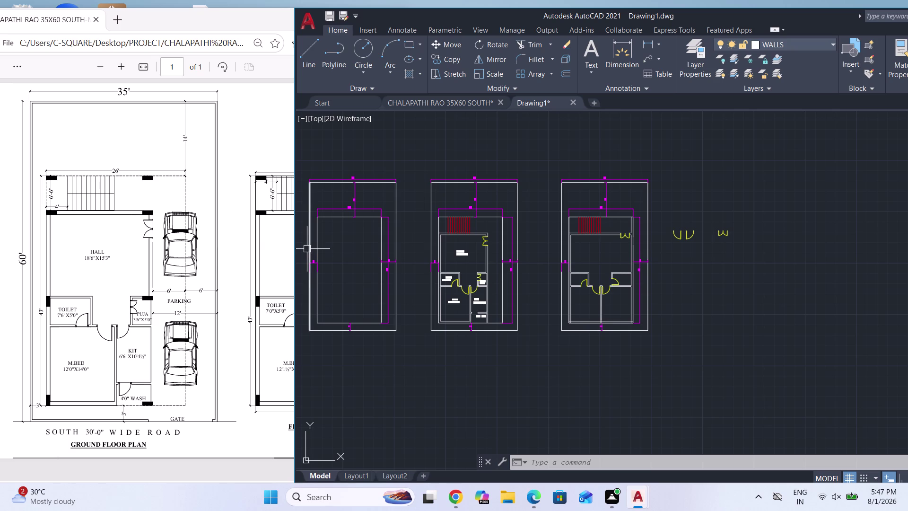
Check the reference PDF floor plans, then zoom back into the AutoCAD plan.
click(257, 142)
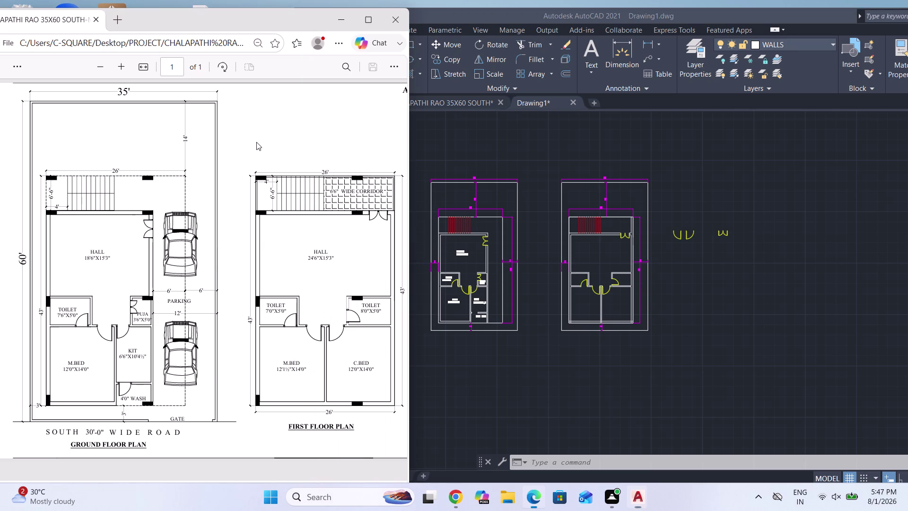
scroll(up, 3)
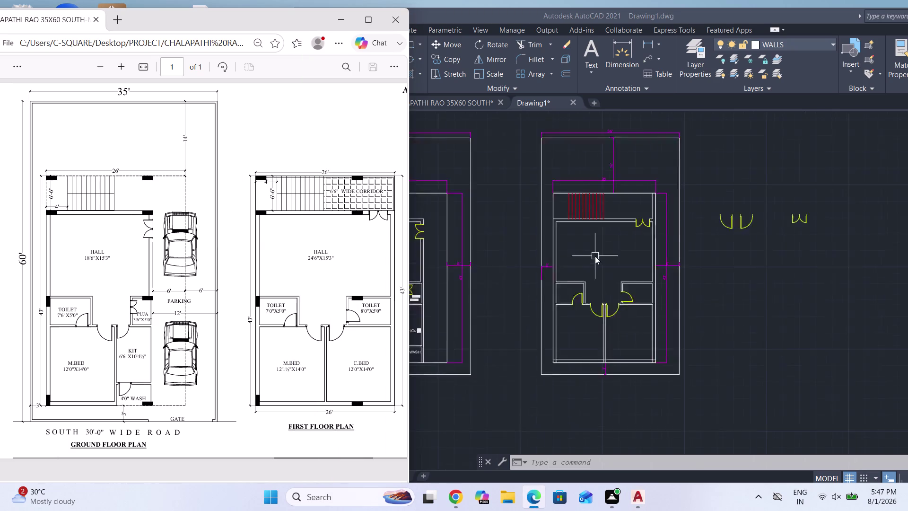
scroll(up, 3)
scroll(down, 3)
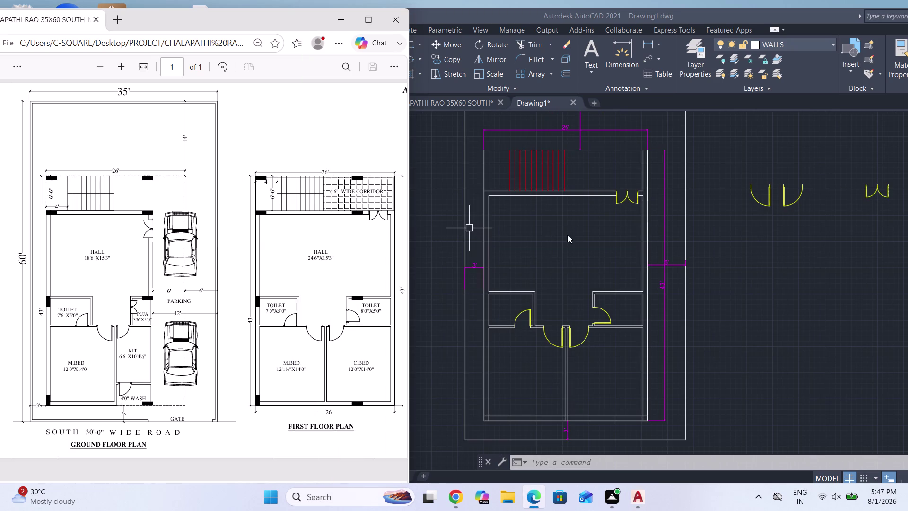
scroll(up, 3)
scroll(down, 3)
scroll(down, 3)
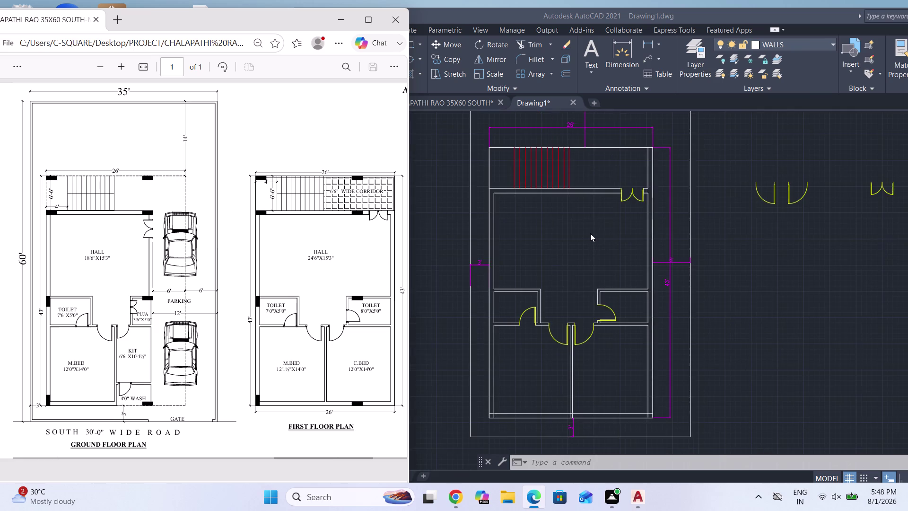
scroll(down, 3)
scroll(up, 3)
scroll(up, 3)
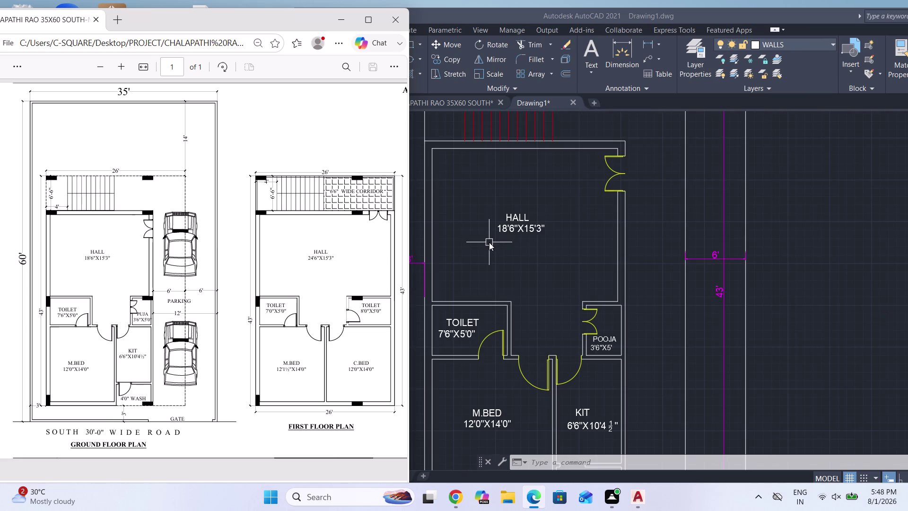
click(523, 222)
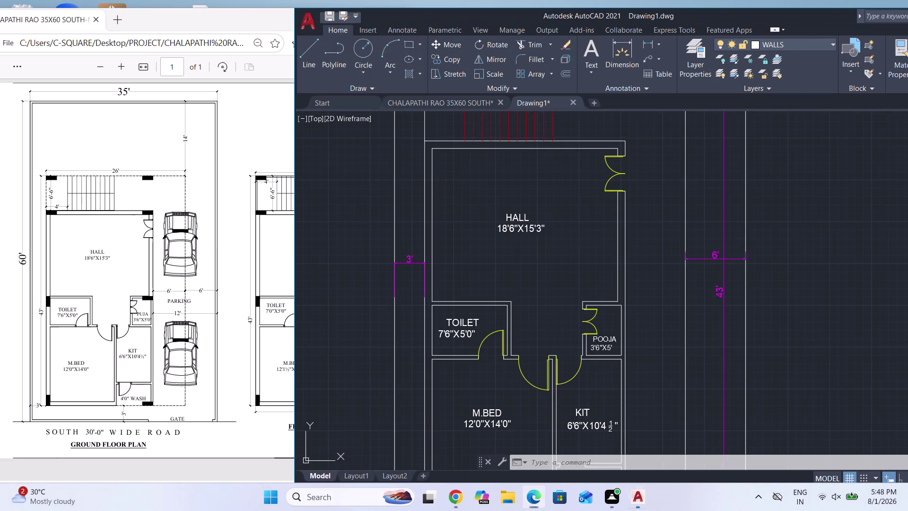
Copy the HALL label into the right-hand first floor plan with CO.
click(522, 222)
text(C)
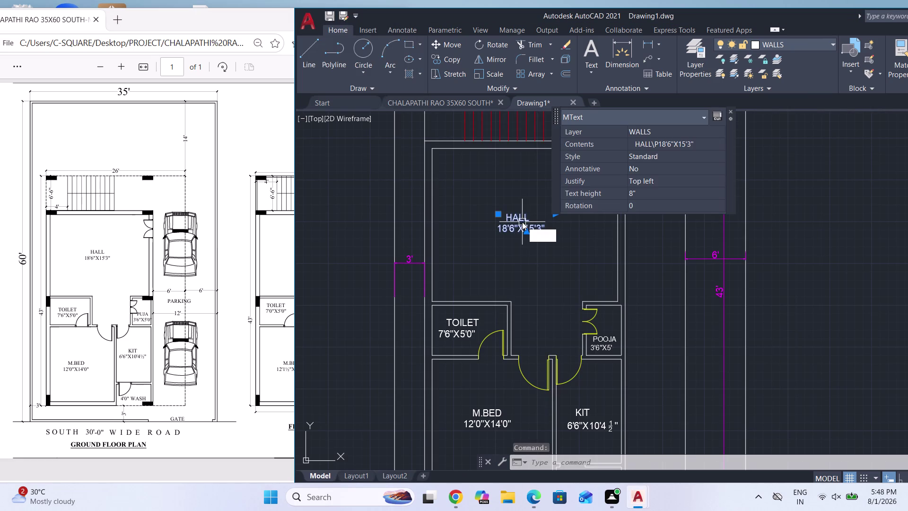
text(O)
key(Return)
click(517, 221)
scroll(down, 3)
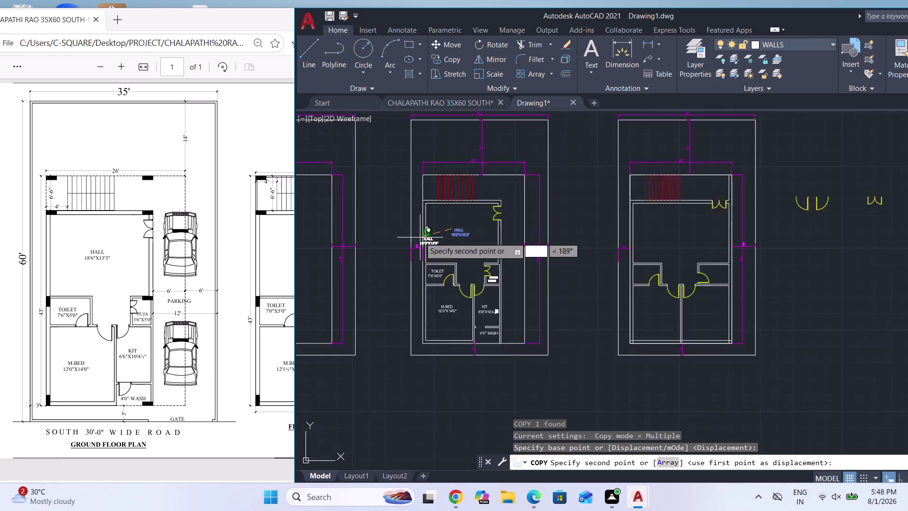
scroll(up, 3)
click(591, 225)
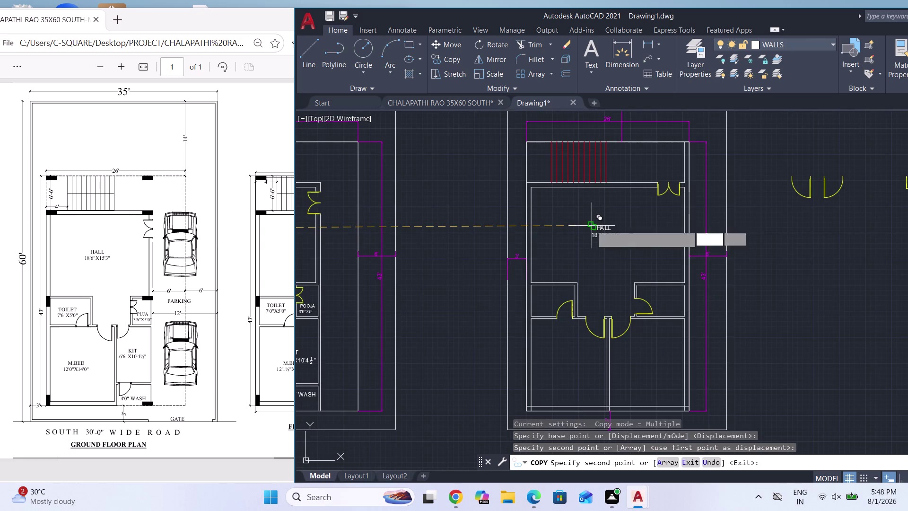
scroll(down, 3)
scroll(up, 3)
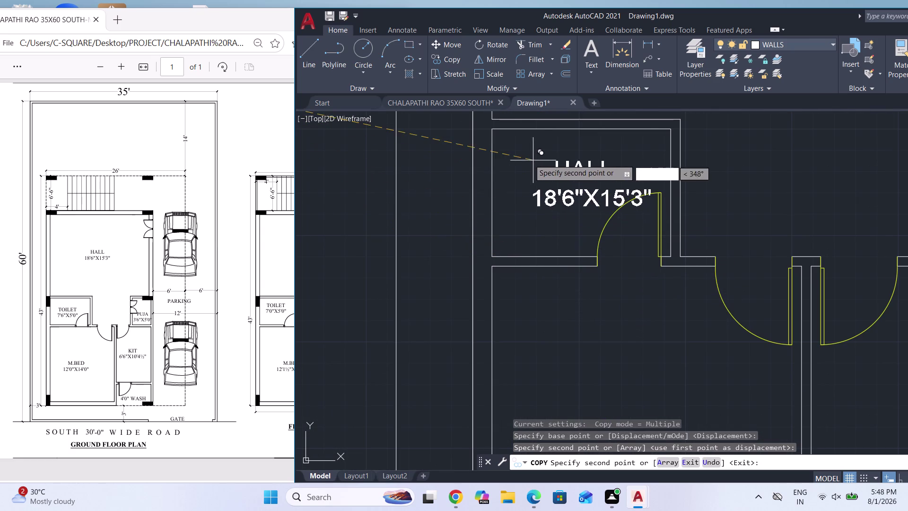
scroll(down, 3)
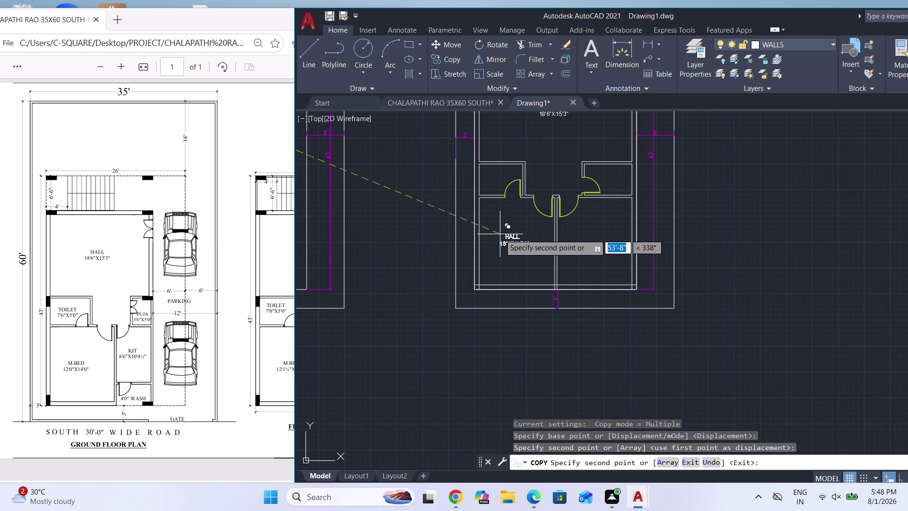
key(Escape)
scroll(down, 3)
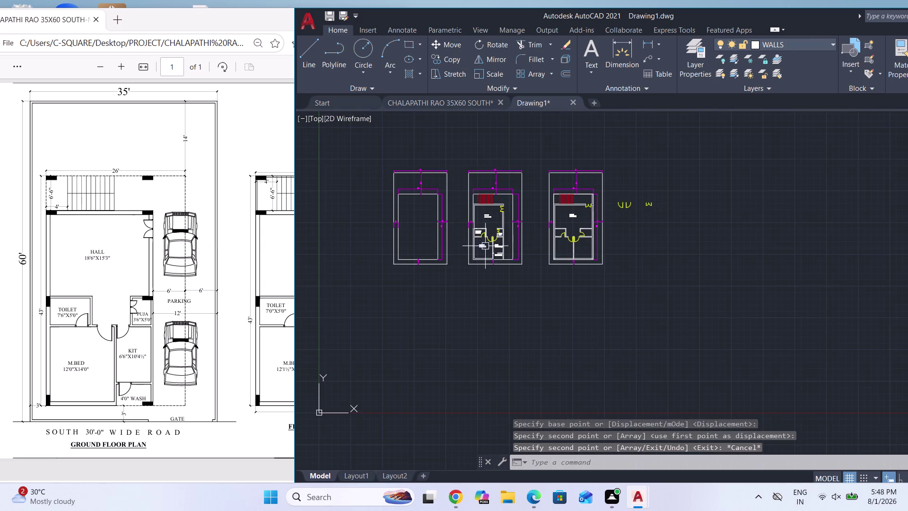
scroll(up, 3)
Copy the M.BED 12'0"X14'0" label into both first-floor bedrooms.
click(474, 242)
text(C)
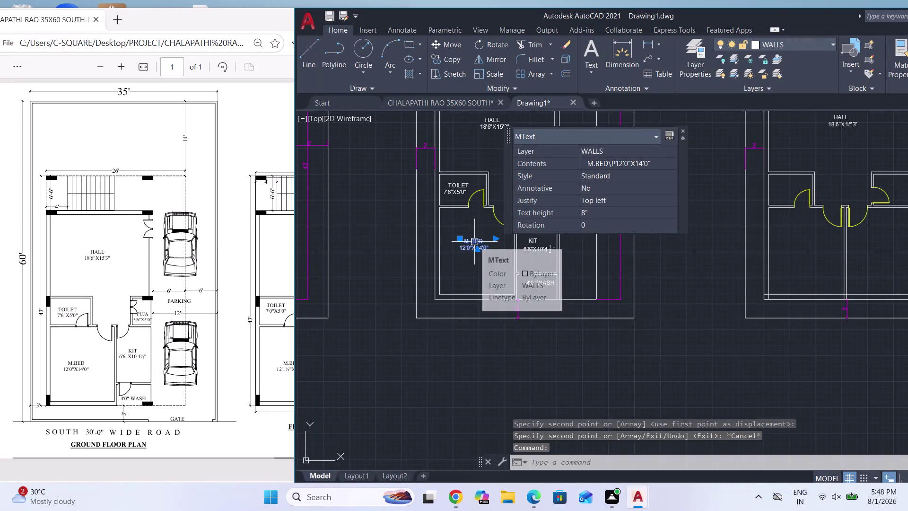
text(O)
key(Return)
click(474, 241)
scroll(down, 3)
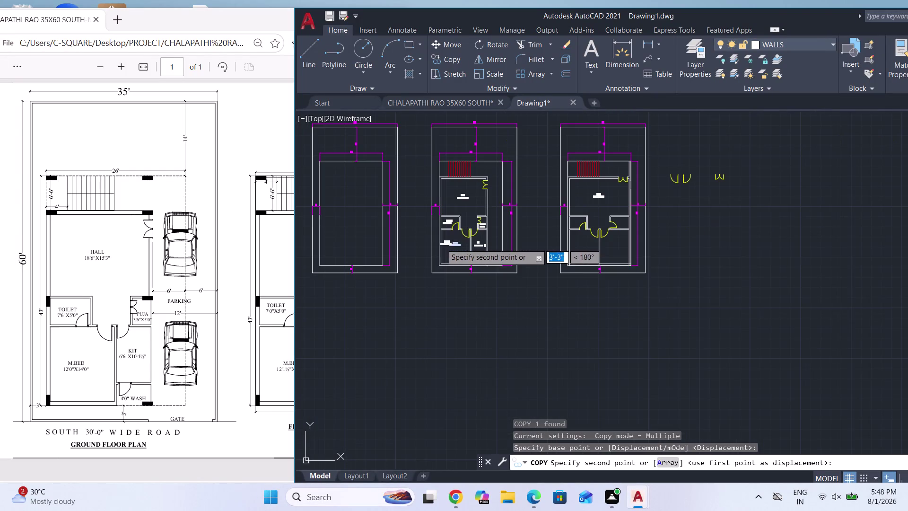
scroll(up, 3)
click(594, 239)
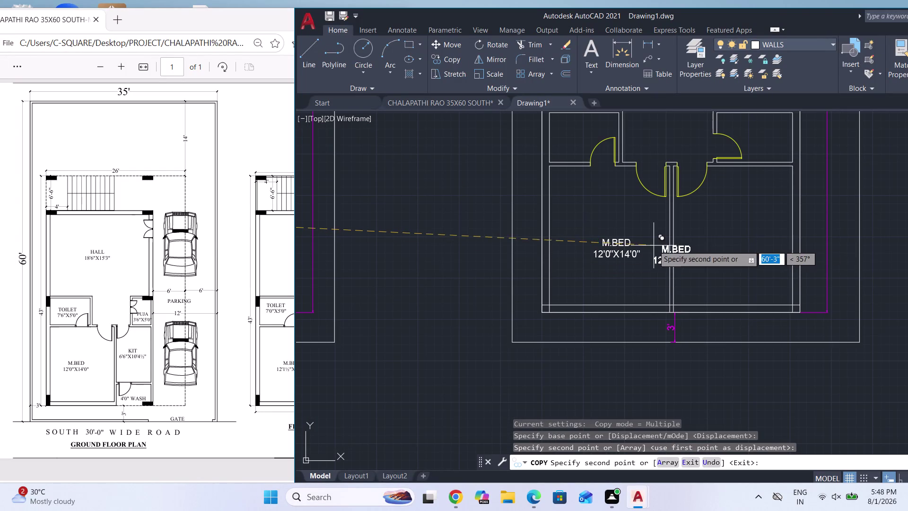
click(717, 237)
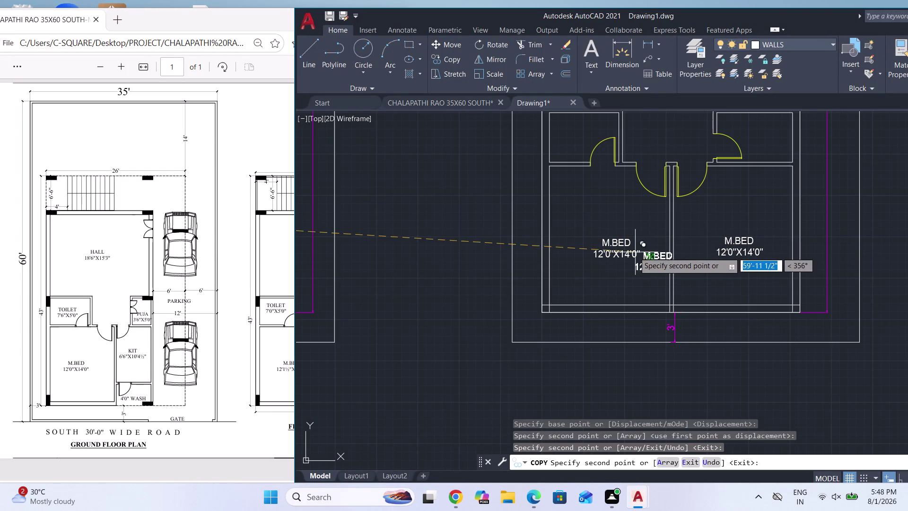
scroll(down, 3)
key(Escape)
scroll(down, 3)
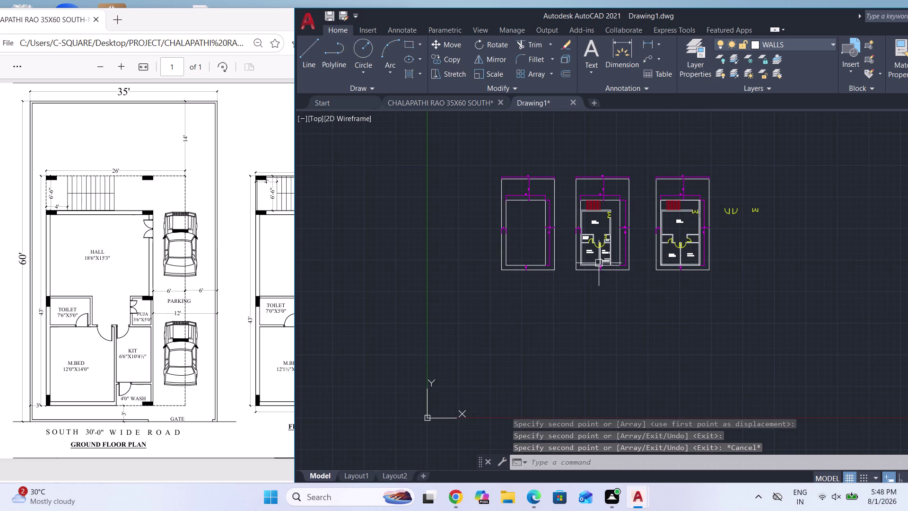
scroll(up, 3)
Copy the TOILET 7'6"X5'0" label into the left and right first-floor toilets.
click(700, 278)
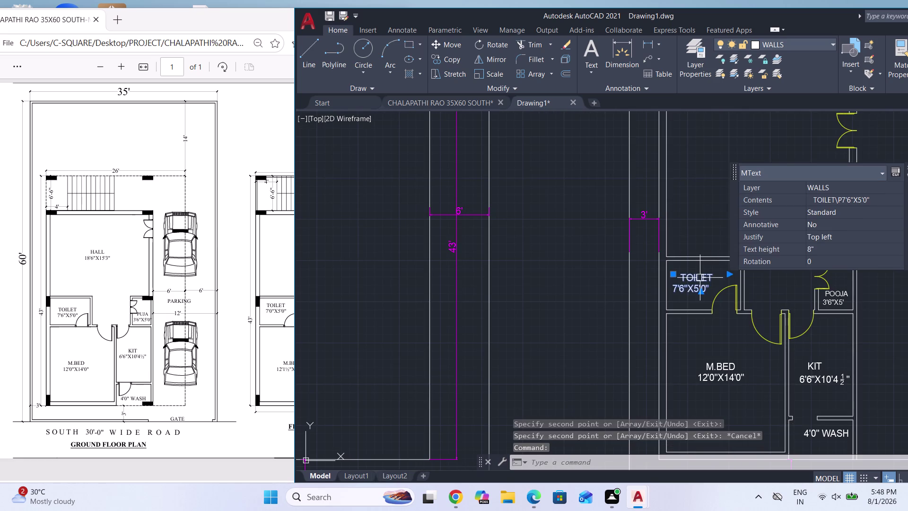
text(CO)
key(Return)
click(696, 278)
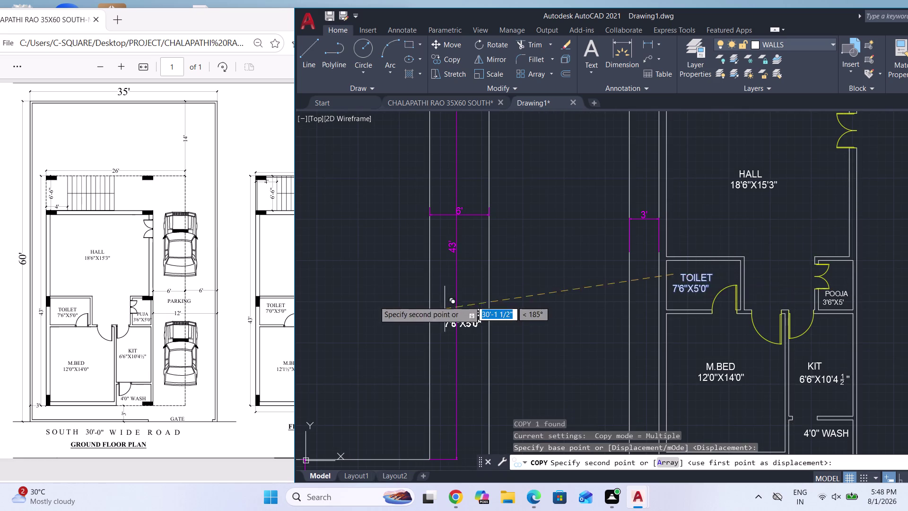
scroll(down, 3)
scroll(up, 3)
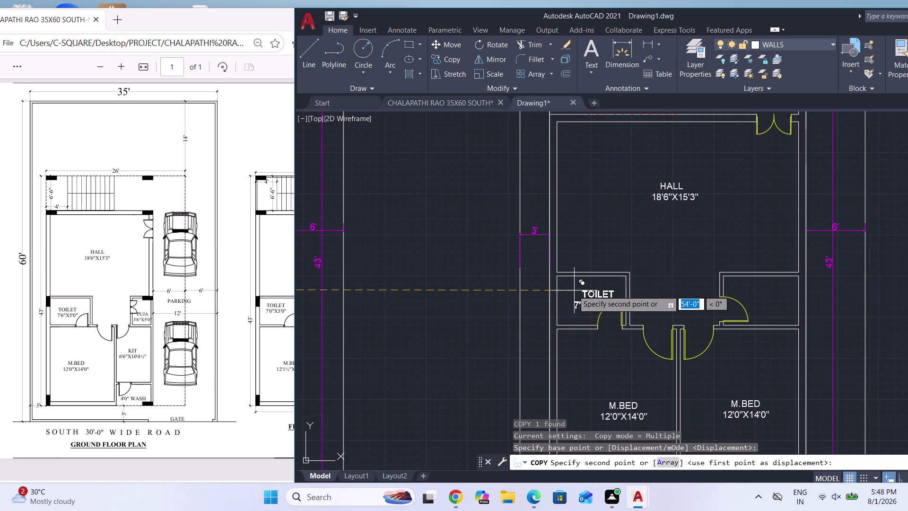
click(567, 289)
scroll(down, 3)
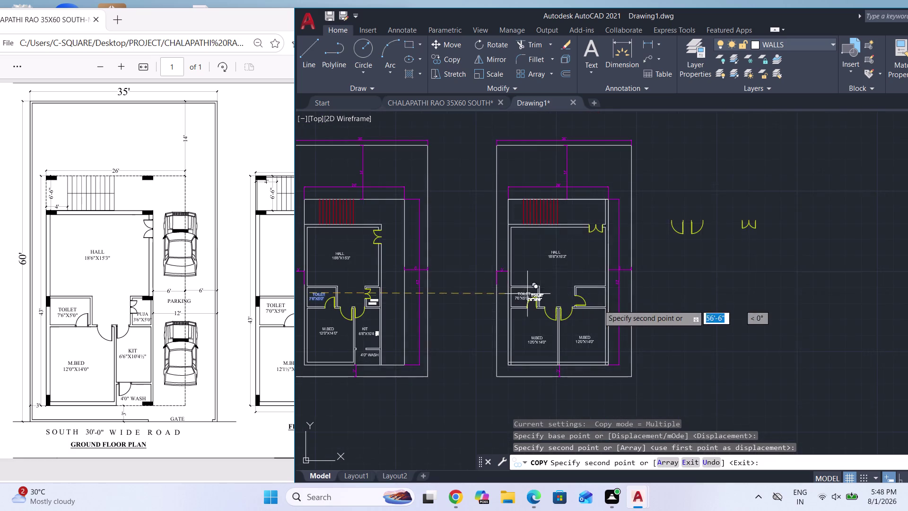
scroll(up, 3)
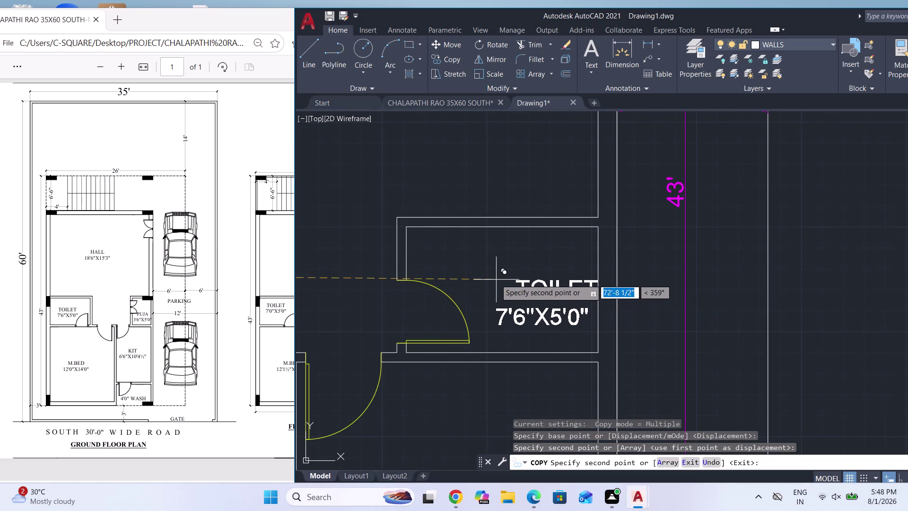
click(476, 272)
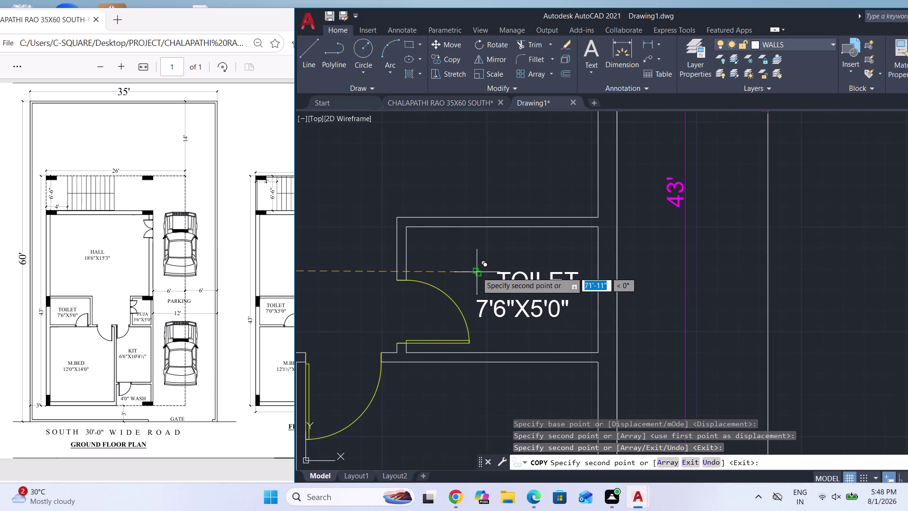
key(Escape)
Bring the reference PDF forward and select the first-floor HALL label.
click(252, 141)
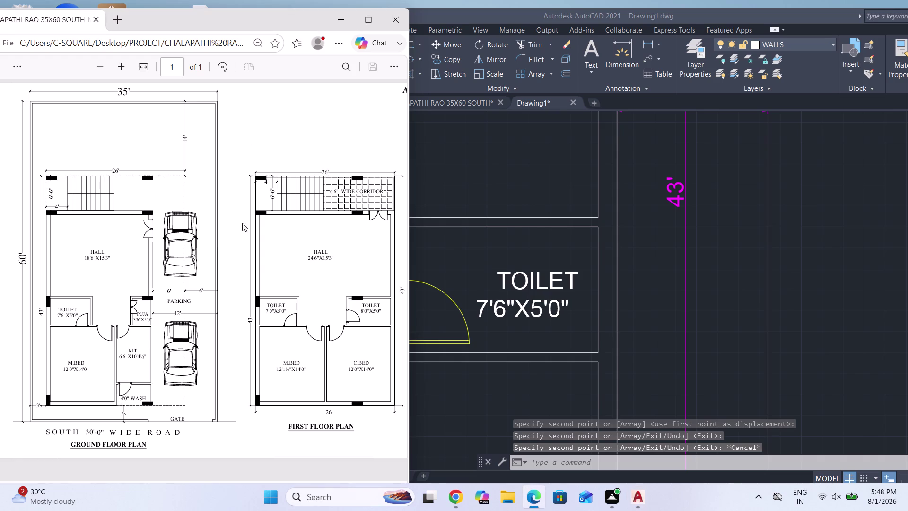
scroll(down, 3)
scroll(down, 3)
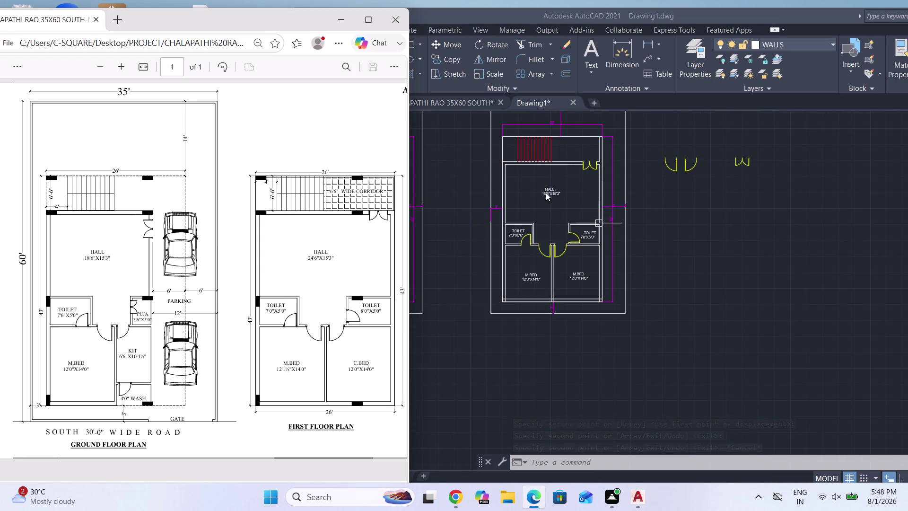
scroll(up, 3)
scroll(up, 3)
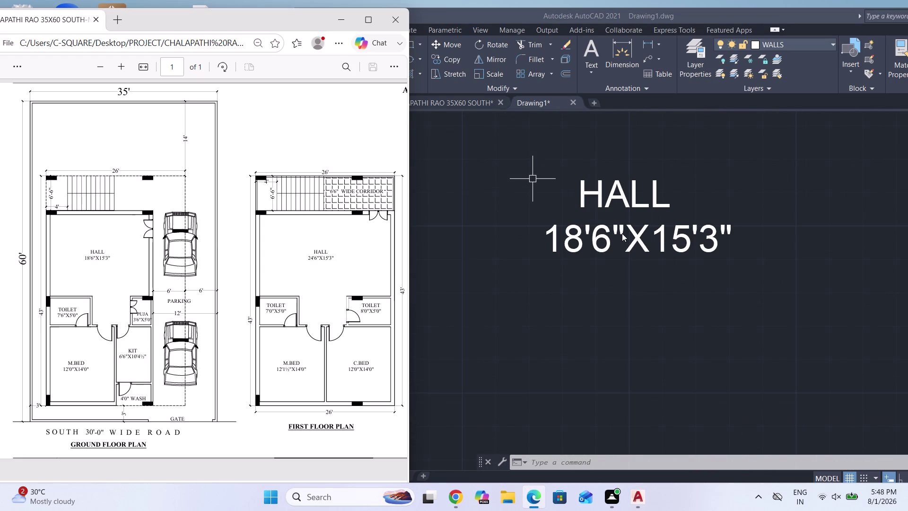
click(618, 233)
Edit the first-floor HALL label width digits to 24, matching the PDF plan.
double_click(628, 231)
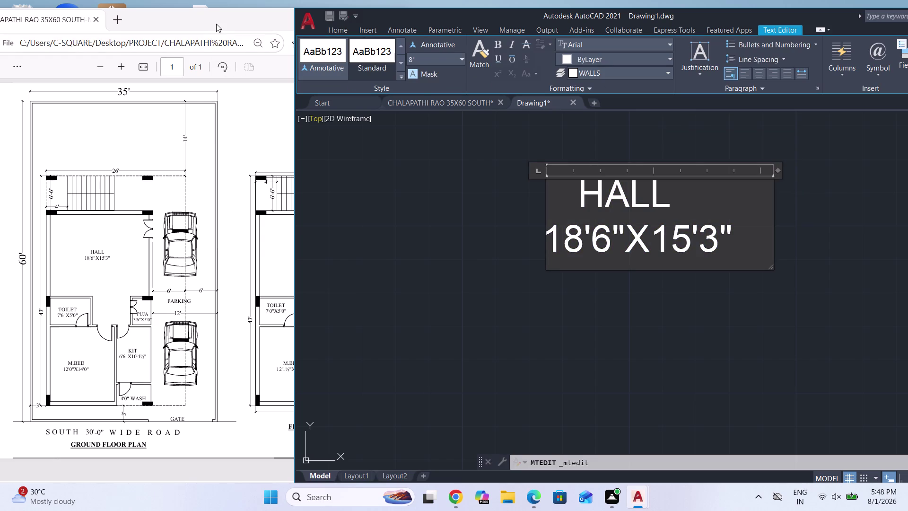
drag(216, 23, 66, 15)
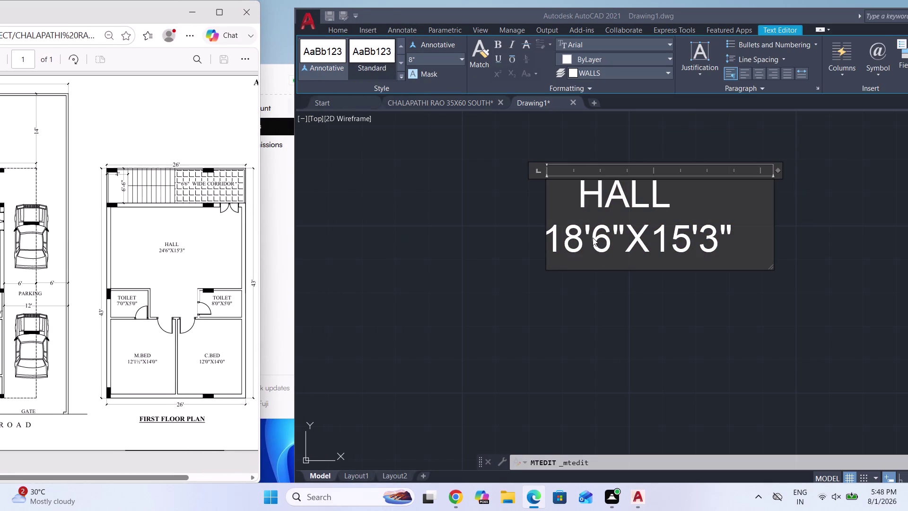
click(581, 239)
click(577, 233)
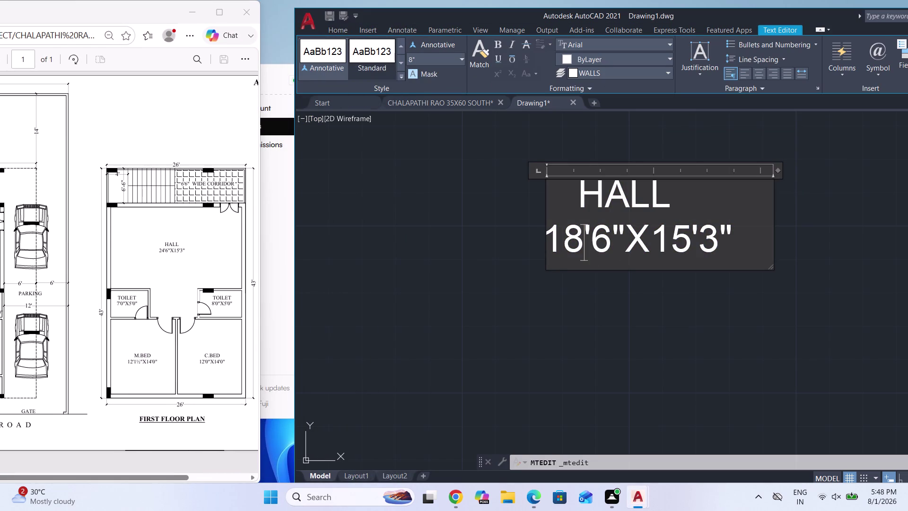
key(BackSpace)
key(BackSpace)
text(2)
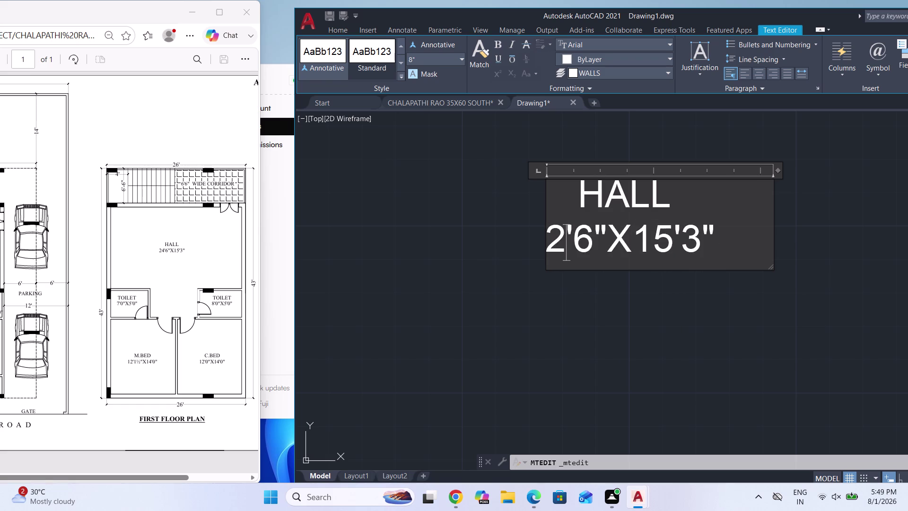
text(4)
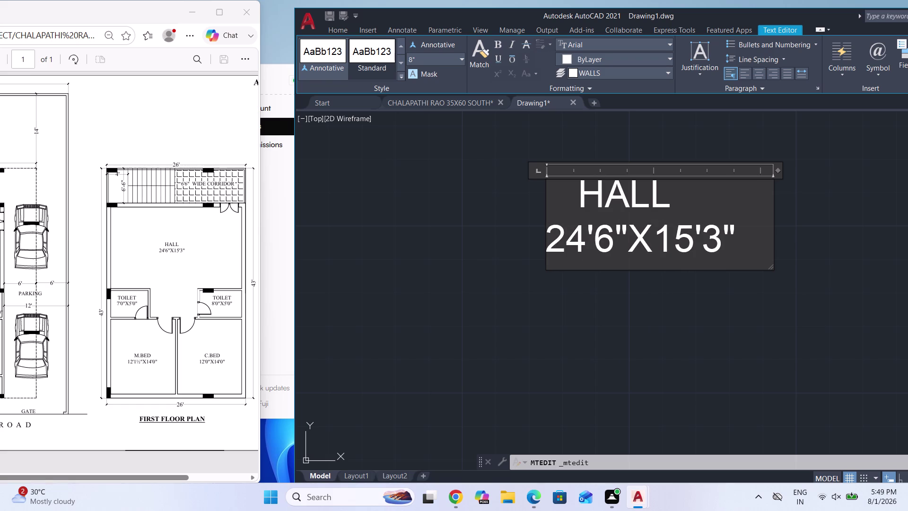
click(620, 333)
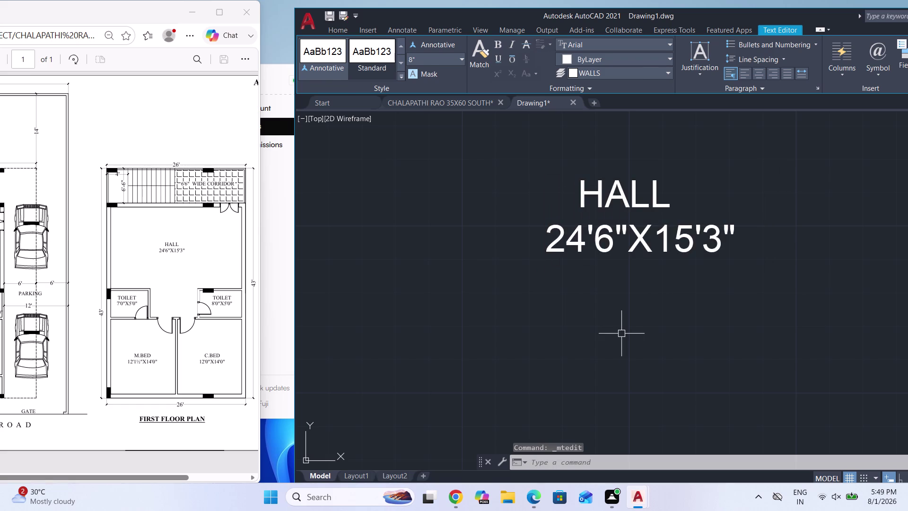
scroll(down, 3)
scroll(up, 3)
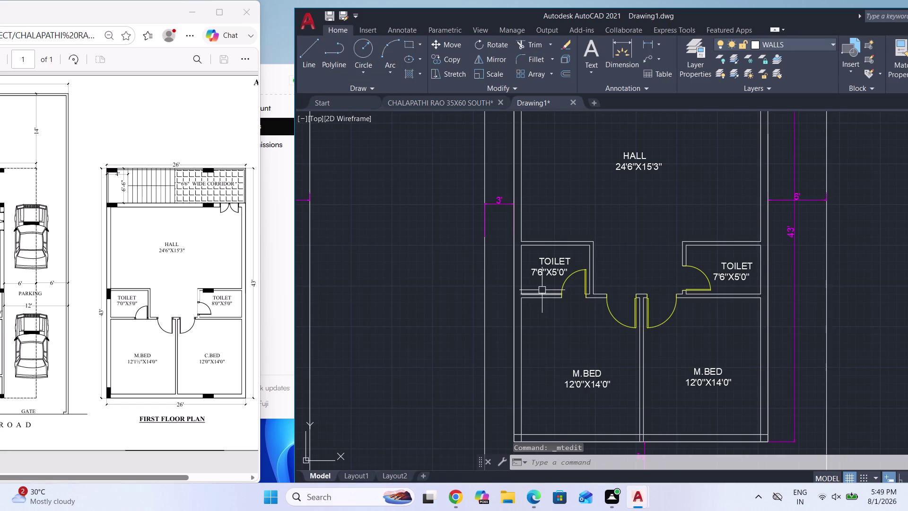
scroll(up, 3)
Change the left toilet label to TOILET 7'0"X5'0".
double_click(535, 244)
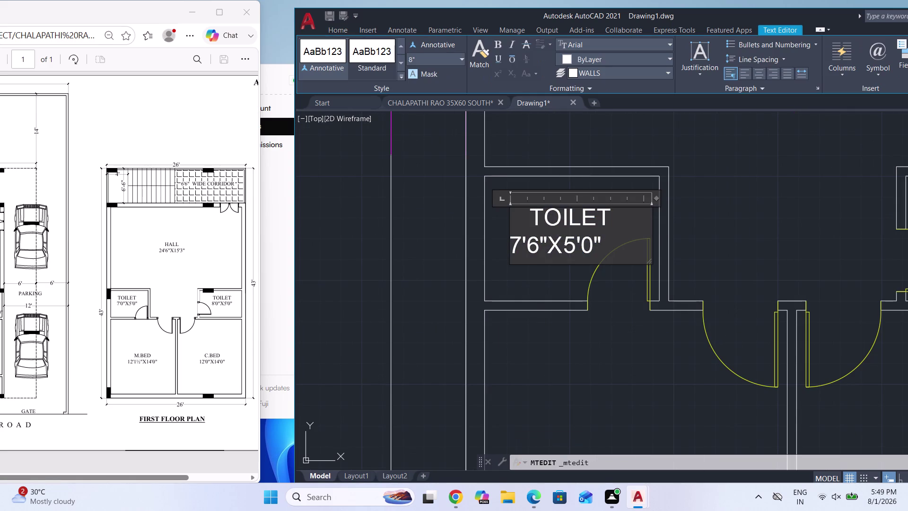
key(BackSpace)
key(0)
key(Escape)
key(Return)
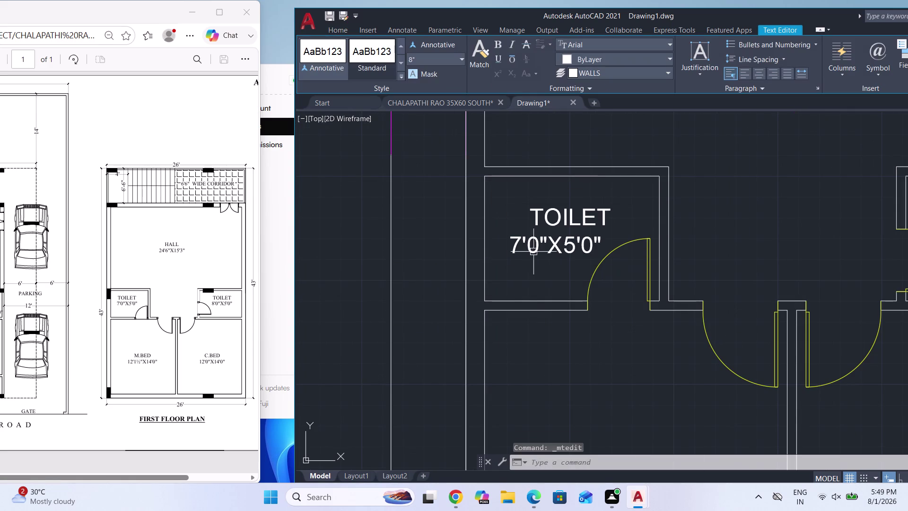
scroll(down, 3)
scroll(up, 3)
Change the right toilet label to TOILET 8'0"X5'0".
double_click(676, 251)
scroll(up, 3)
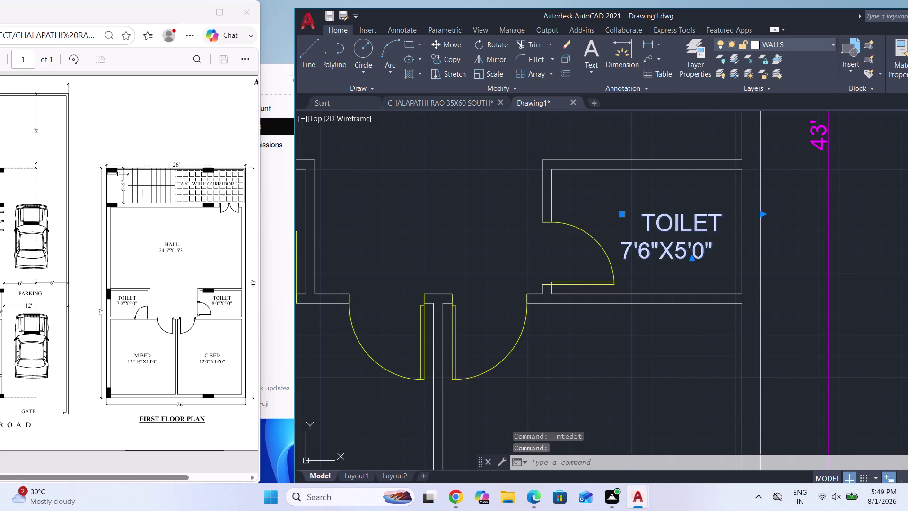
click(657, 243)
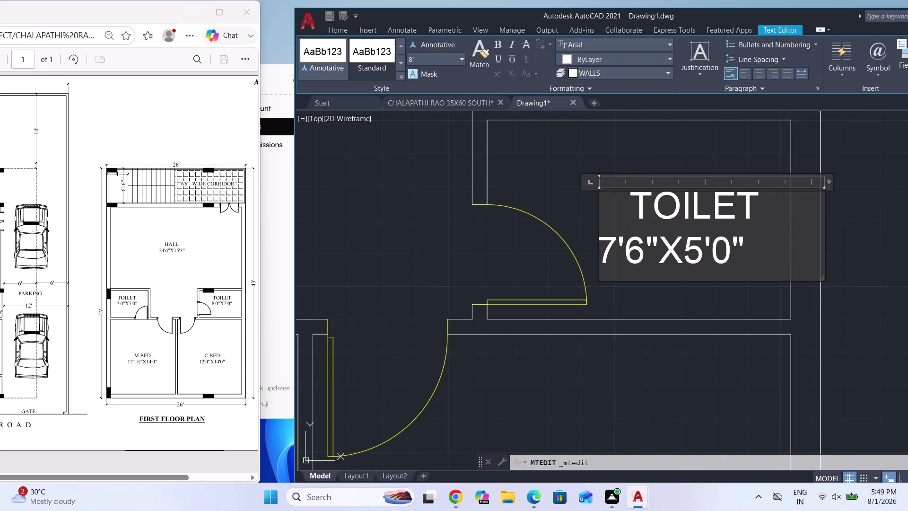
click(641, 255)
key(BackSpace)
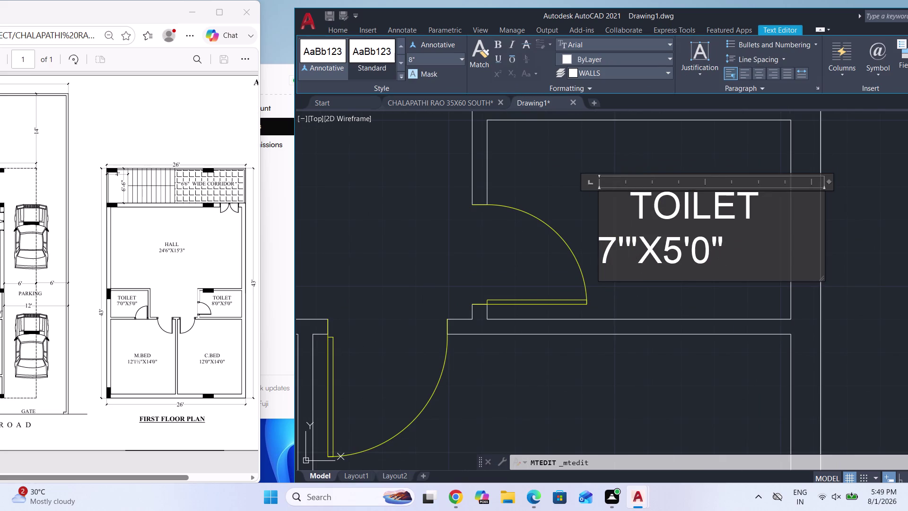
key(0)
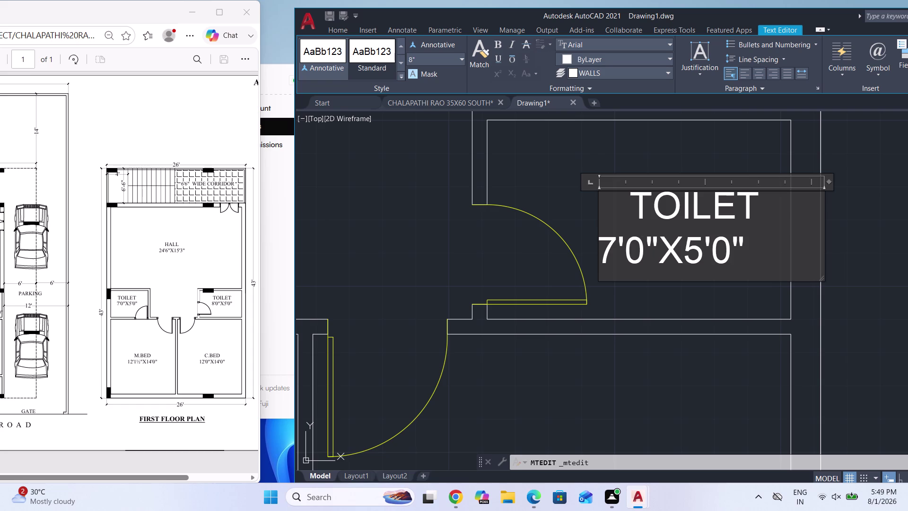
click(616, 251)
key(BackSpace)
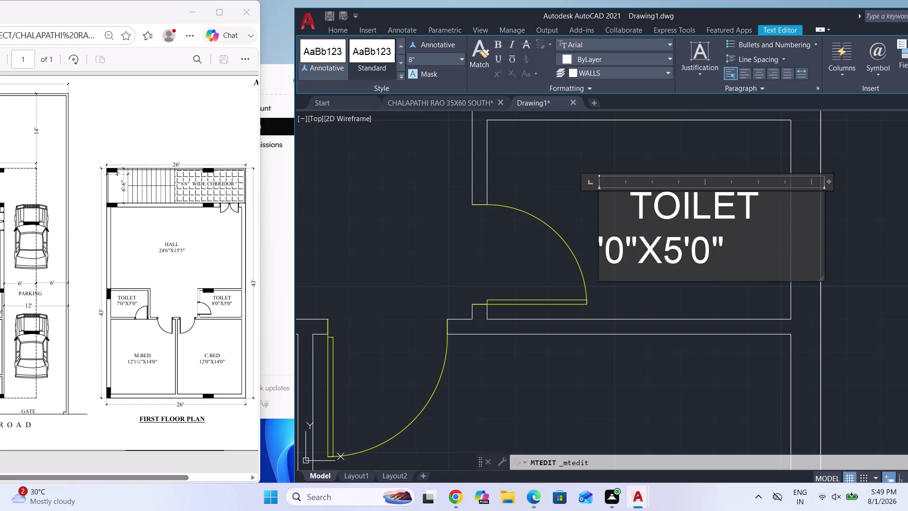
key(8)
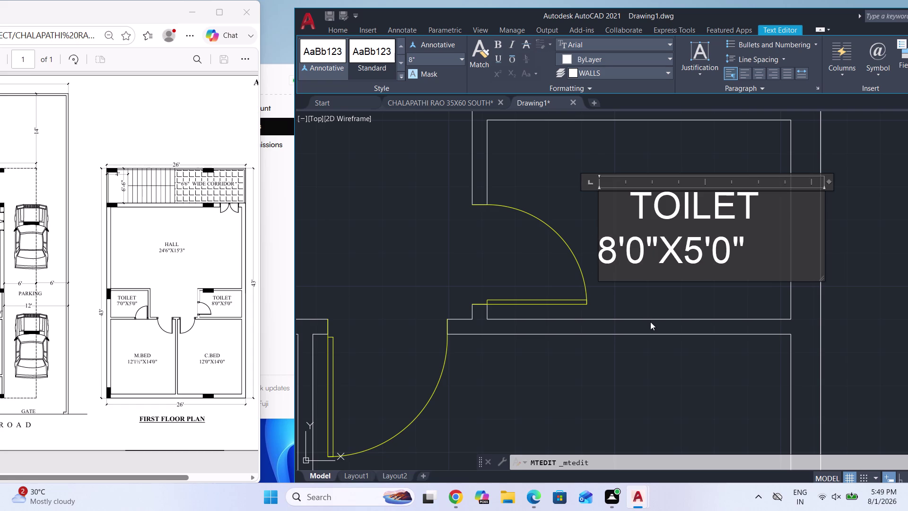
click(543, 169)
scroll(down, 3)
scroll(down, 3)
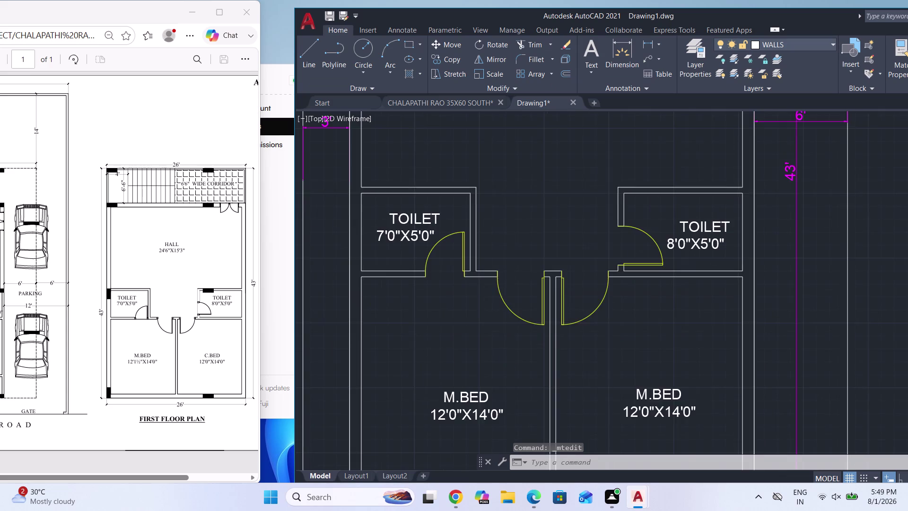
Rename the right first-floor bedroom label from M.BED to C.BED.
scroll(down, 3)
scroll(up, 3)
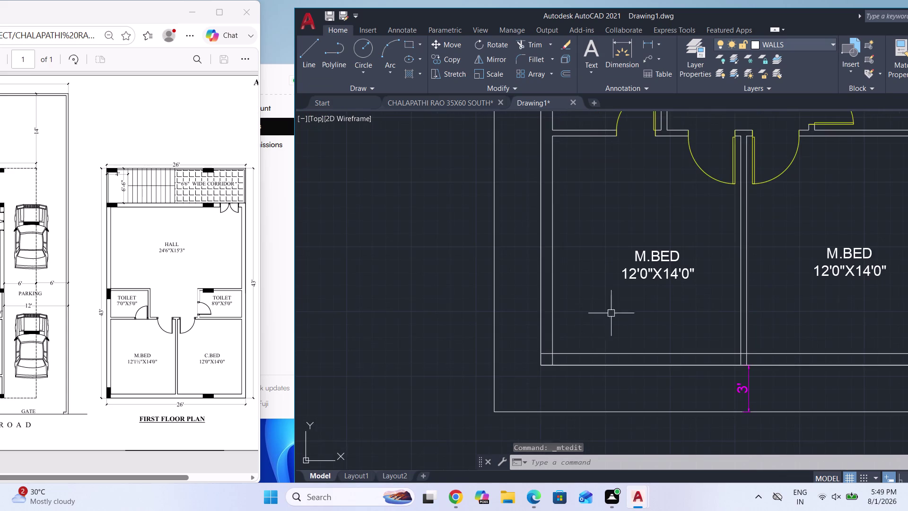
scroll(up, 3)
scroll(down, 3)
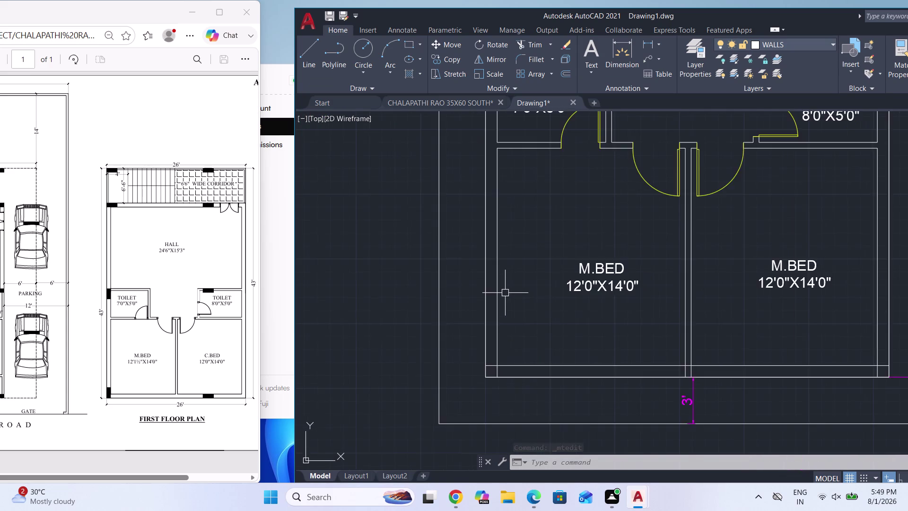
scroll(down, 3)
double_click(684, 277)
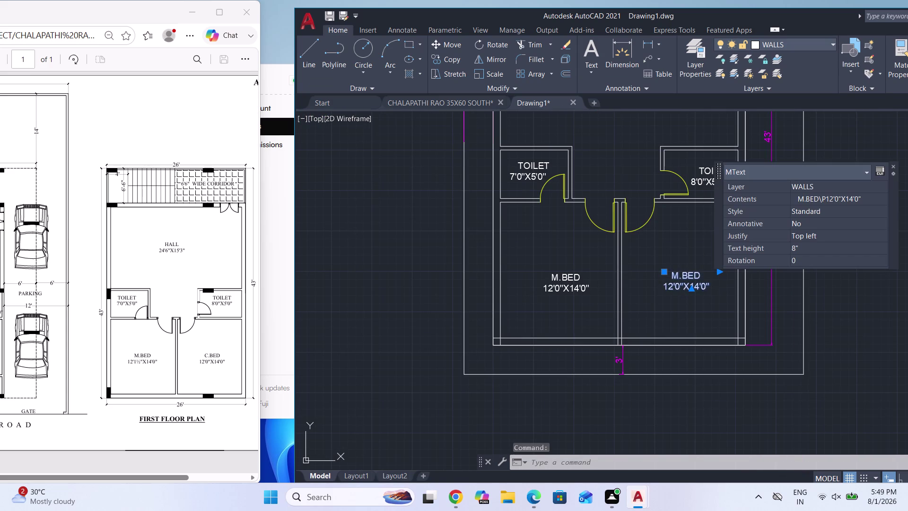
scroll(up, 3)
click(599, 249)
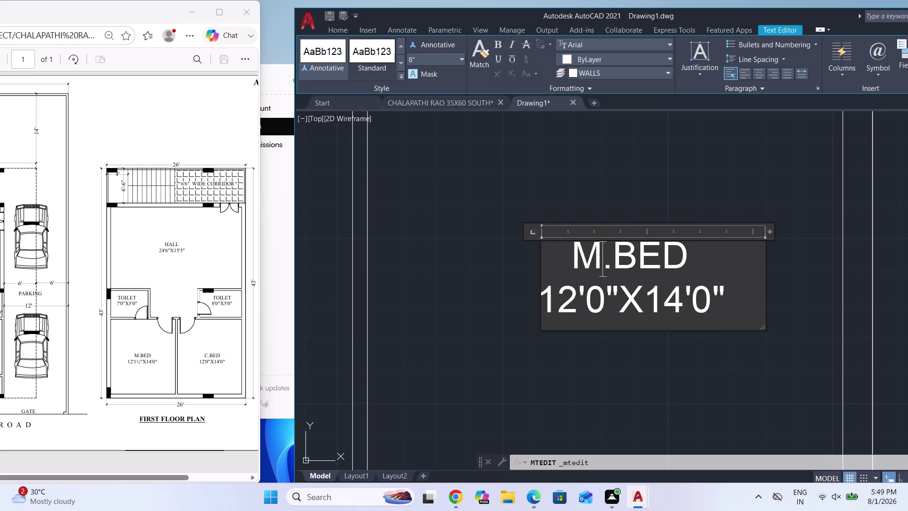
key(BackSpace)
key(c)
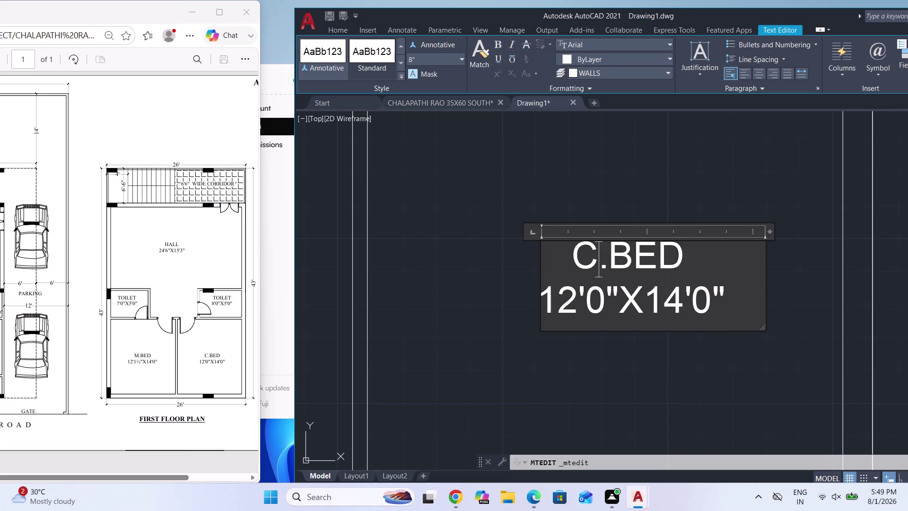
key(Escape)
key(Return)
Attempt to change the M.BED width to 12'1 1/2", then discard the mistyped edit.
scroll(down, 3)
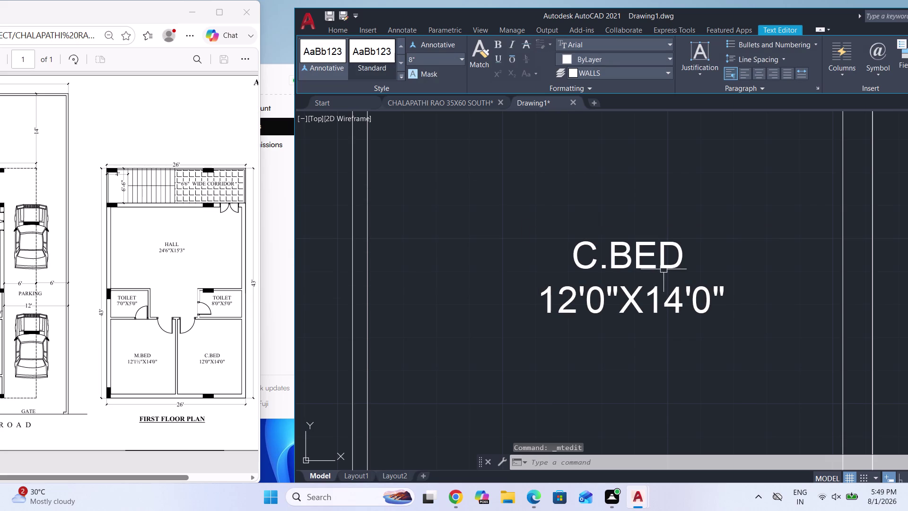
scroll(down, 3)
scroll(down, 3)
scroll(up, 3)
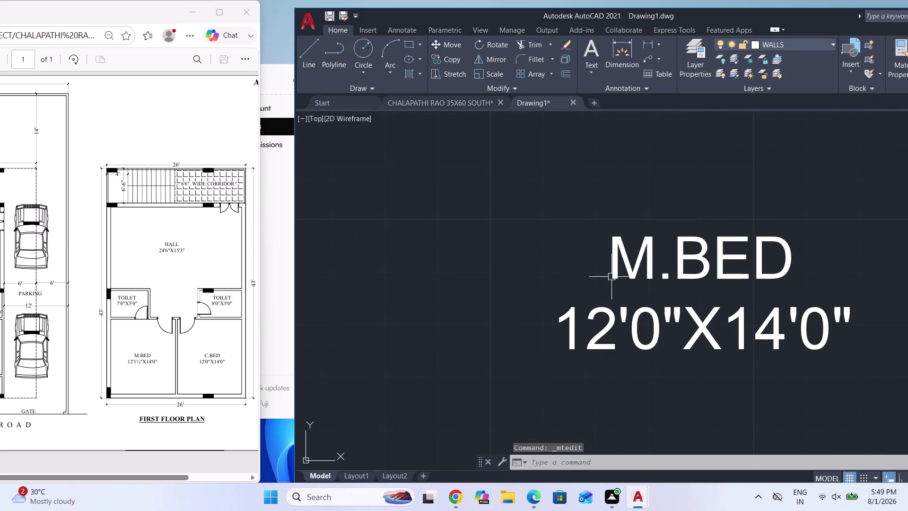
double_click(635, 259)
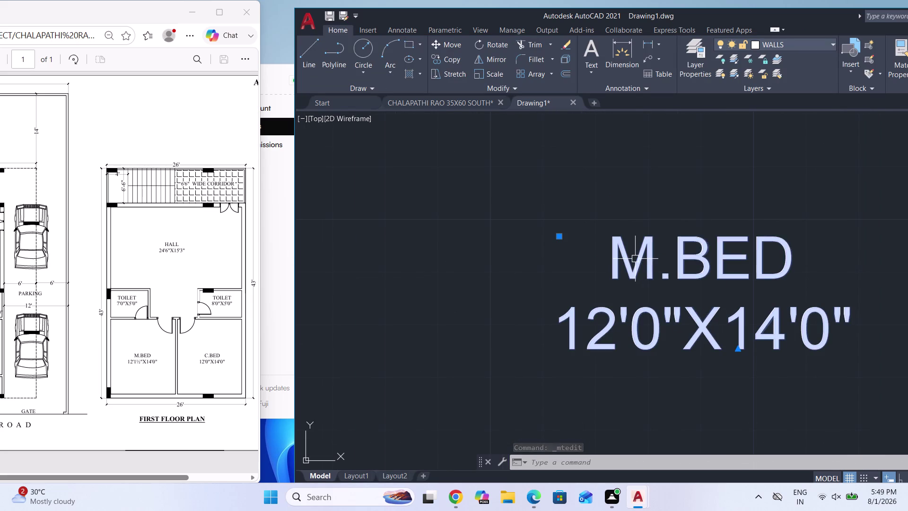
click(654, 331)
key(BackSpace)
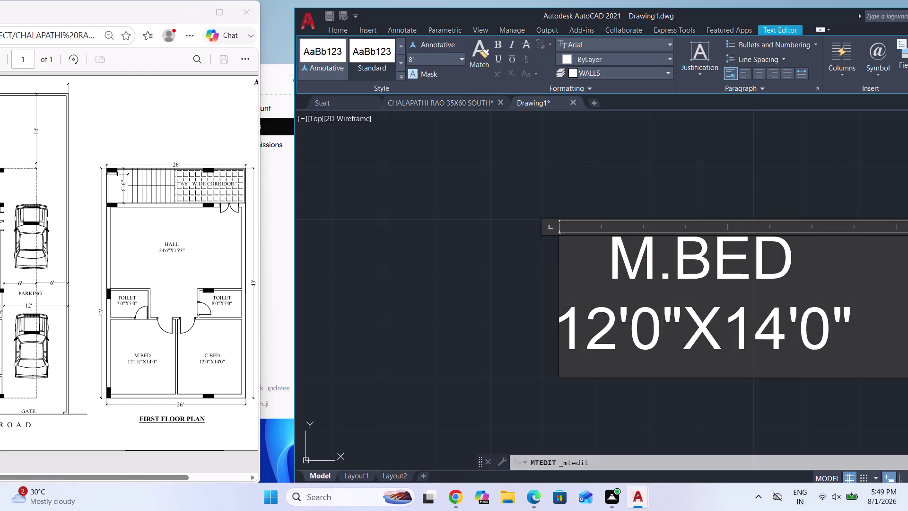
key(1)
key(space)
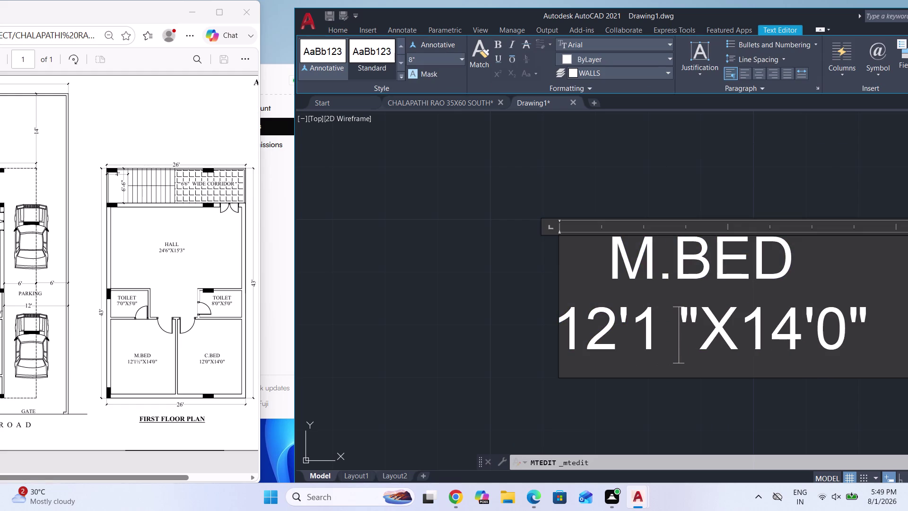
text(1/23)
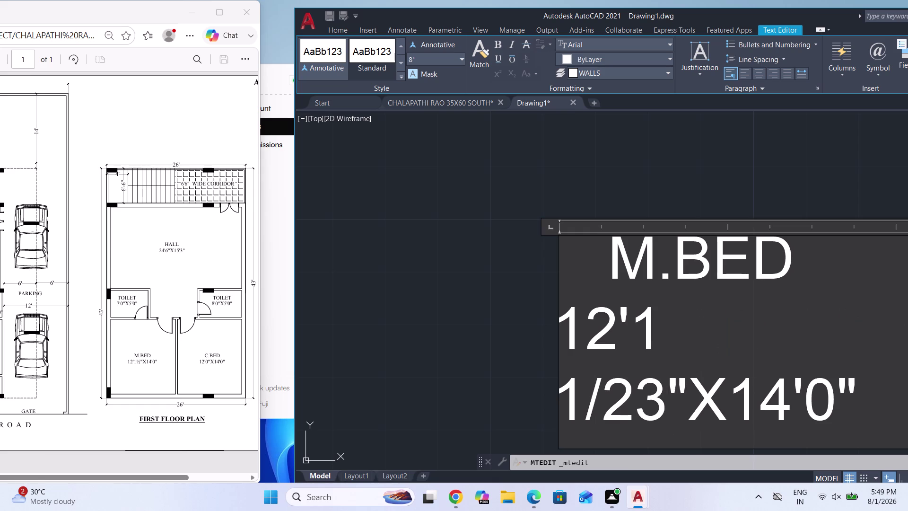
key(BackSpace)
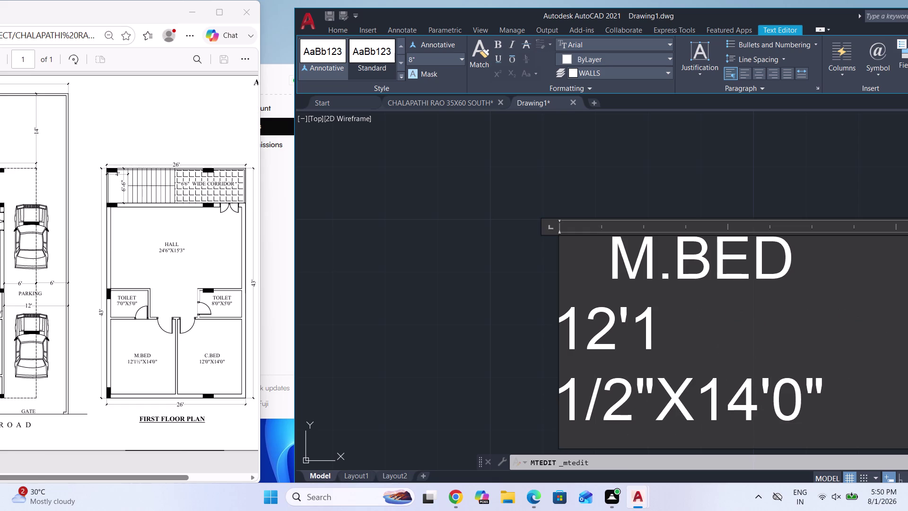
key(Escape)
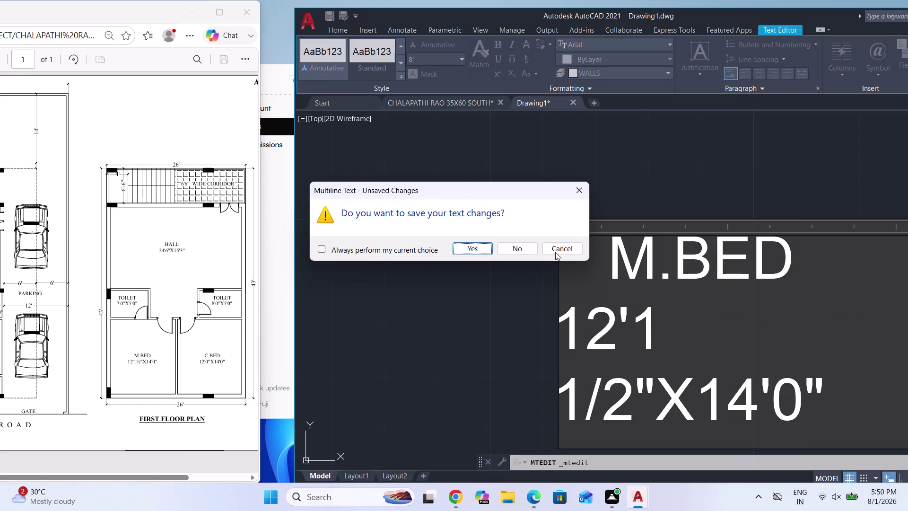
click(535, 250)
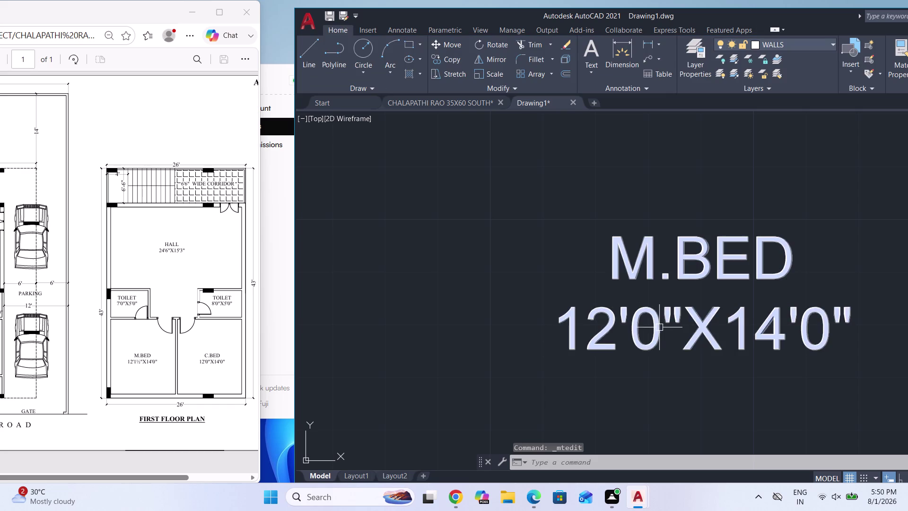
Set the M.BED width to 12'1 1/2" with an autostacked half-inch fraction.
double_click(656, 327)
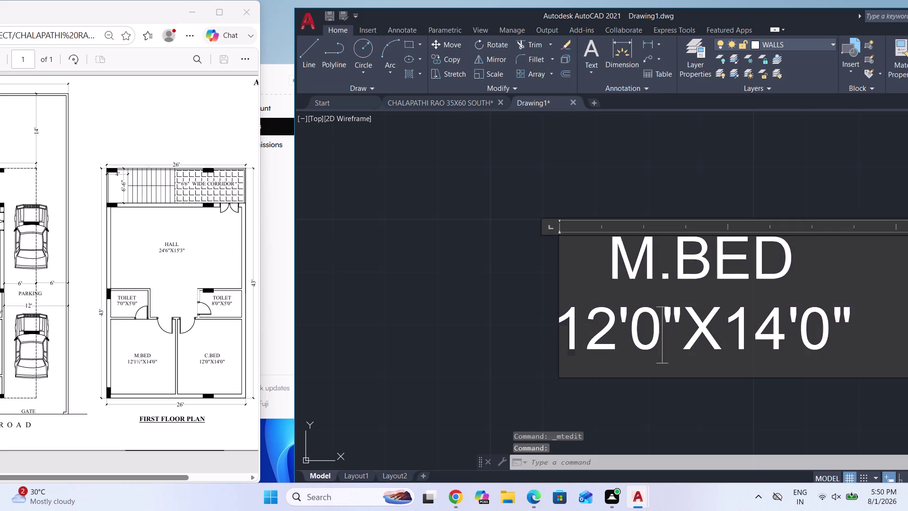
key(BackSpace)
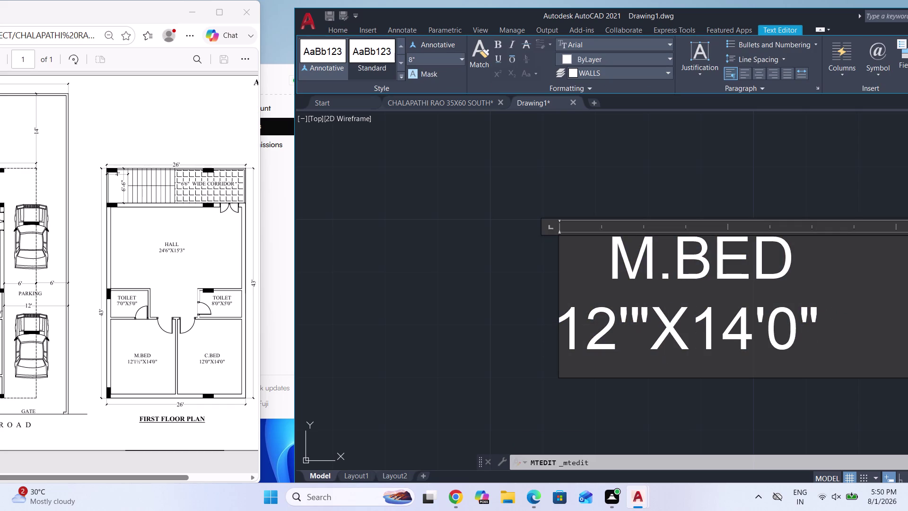
key(1)
key(space)
key(1)
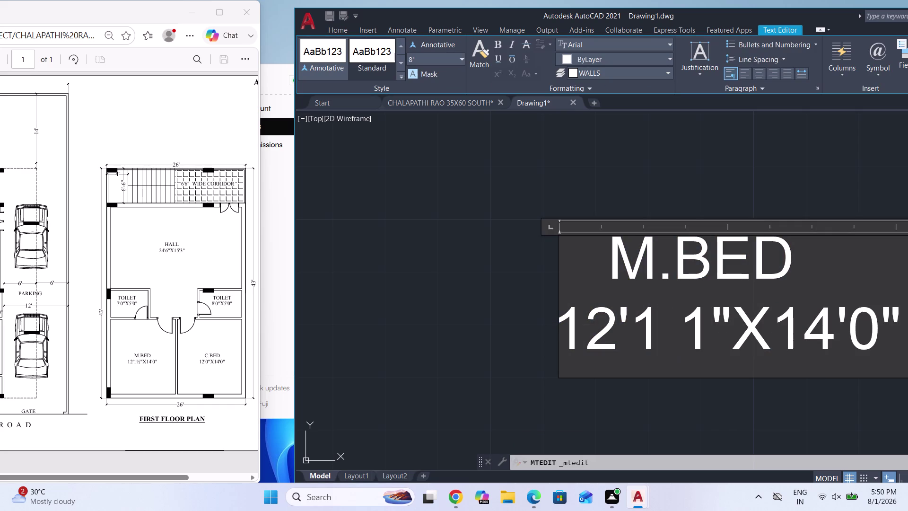
key(slash)
key(2)
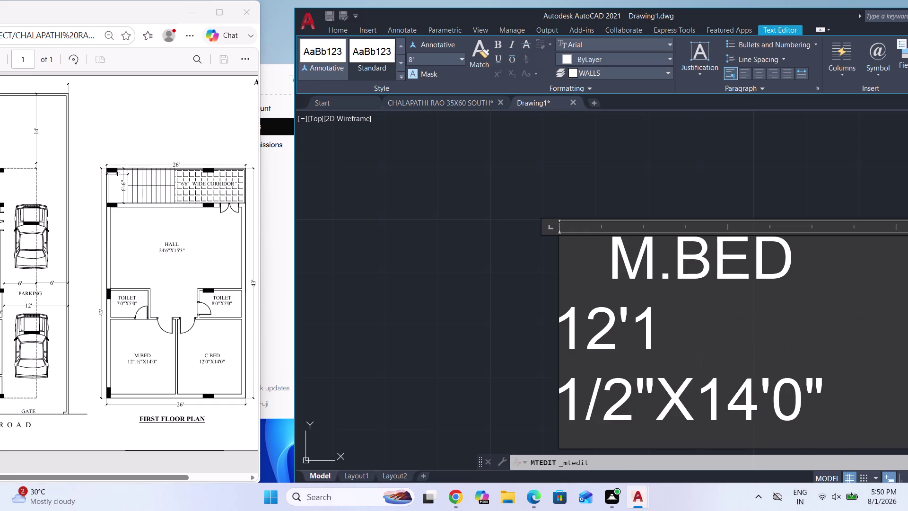
key(space)
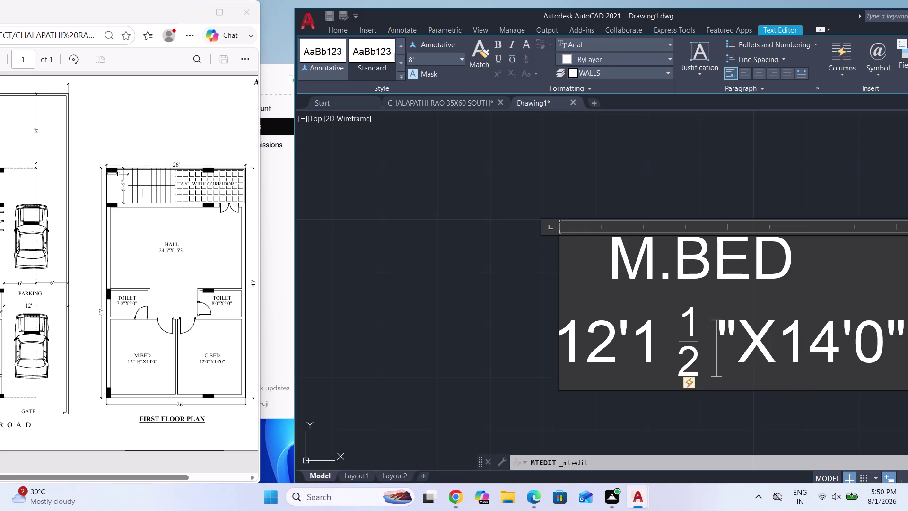
key(Escape)
key(Return)
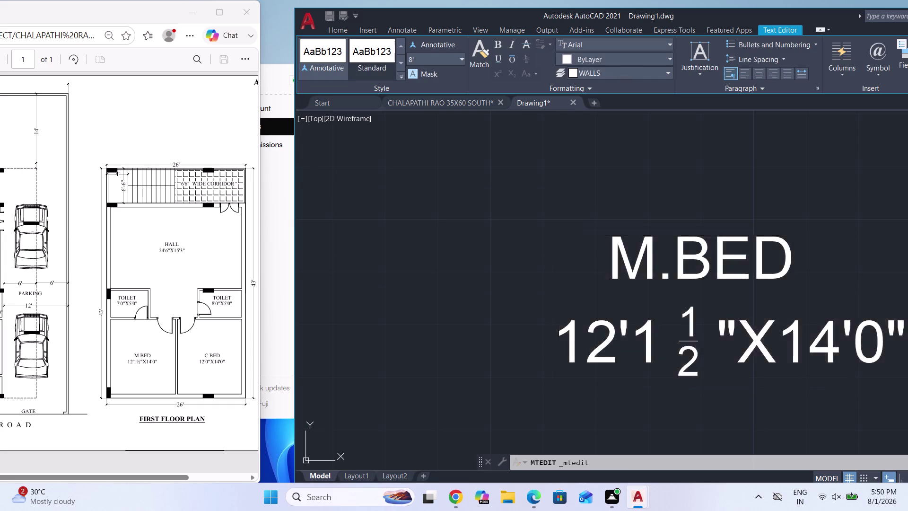
scroll(down, 3)
scroll(down, 3)
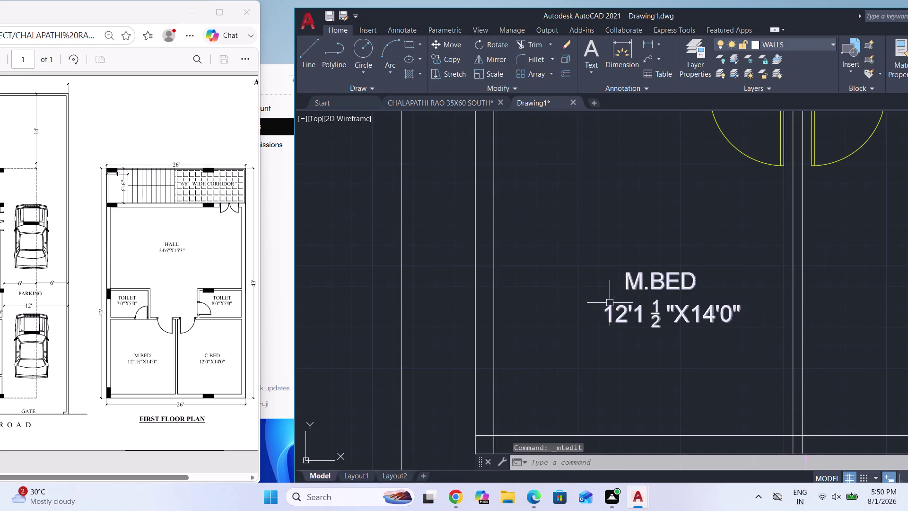
Close the PDF viewer and maximize AutoCAD to show all three floor plans.
scroll(down, 3)
scroll(down, 3)
scroll(down, 3)
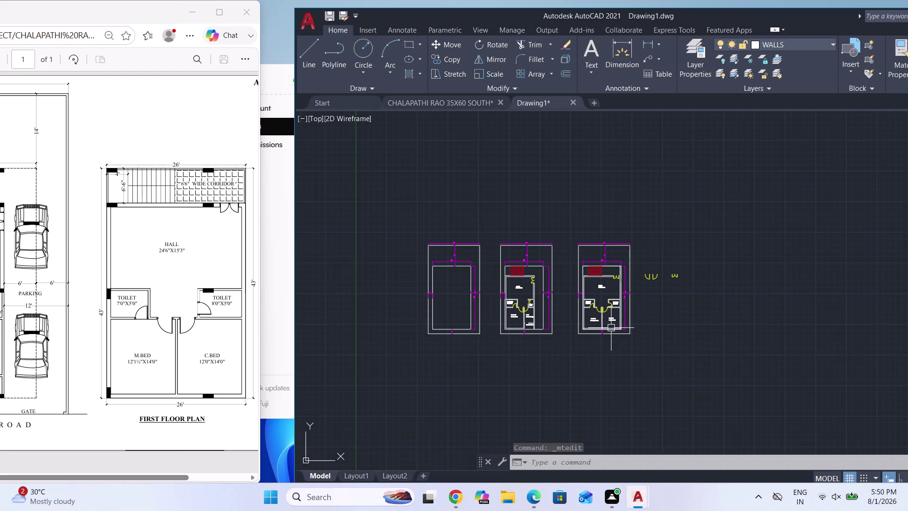
scroll(up, 3)
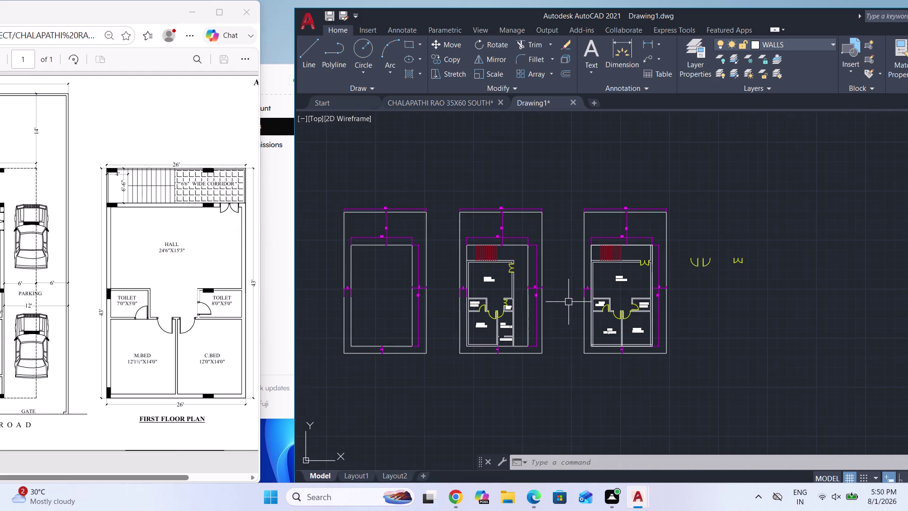
click(246, 13)
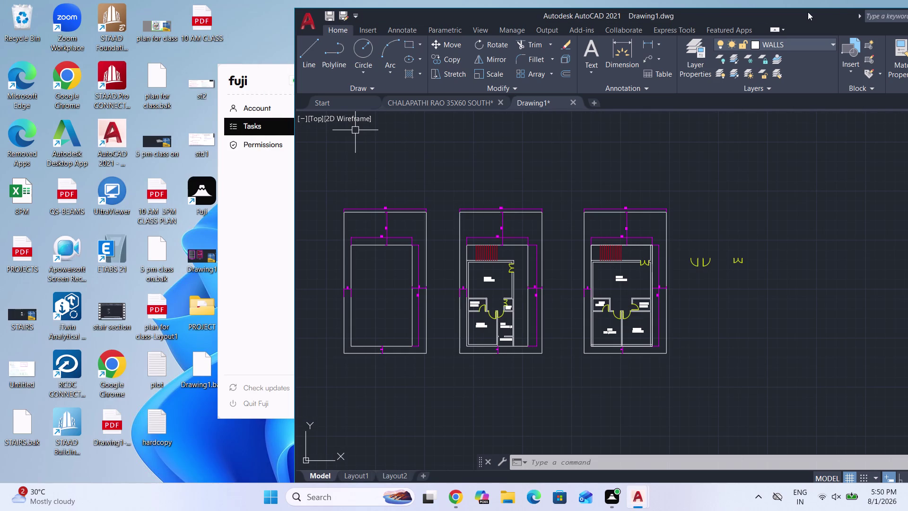
drag(802, 19, 527, 20)
scroll(down, 3)
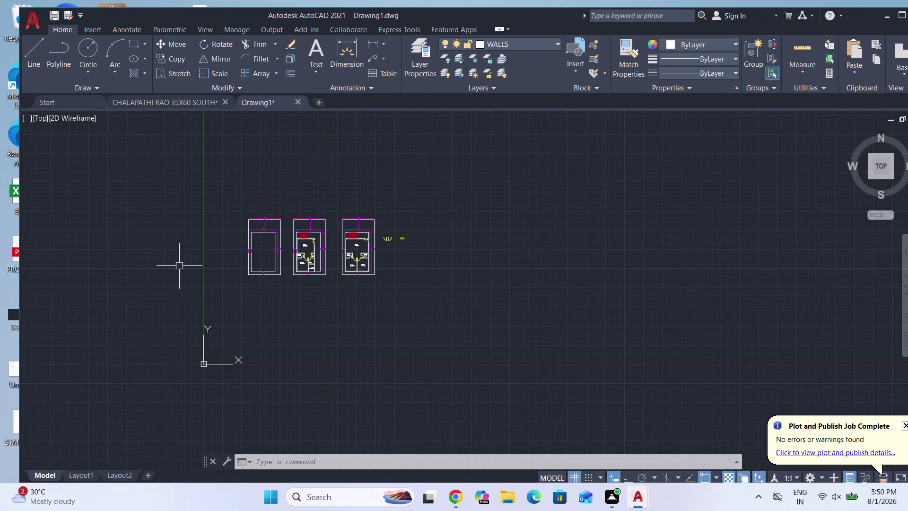
scroll(up, 3)
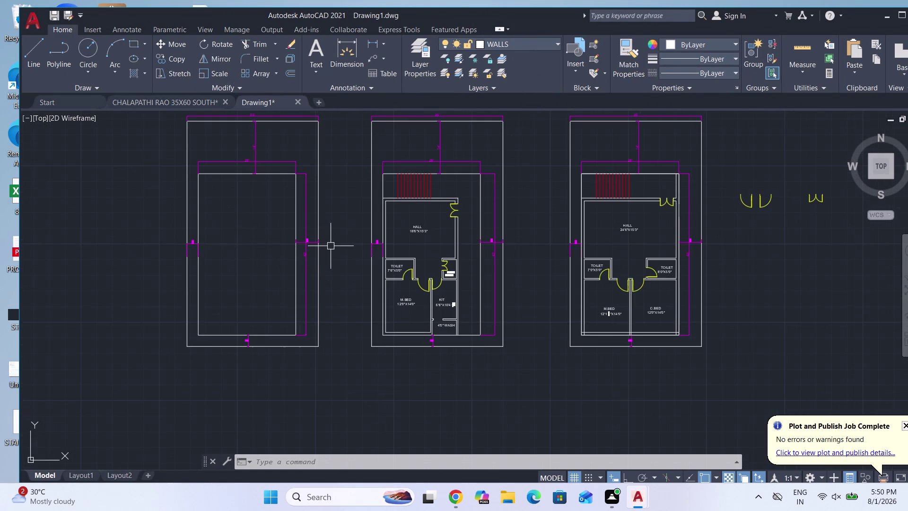
scroll(up, 3)
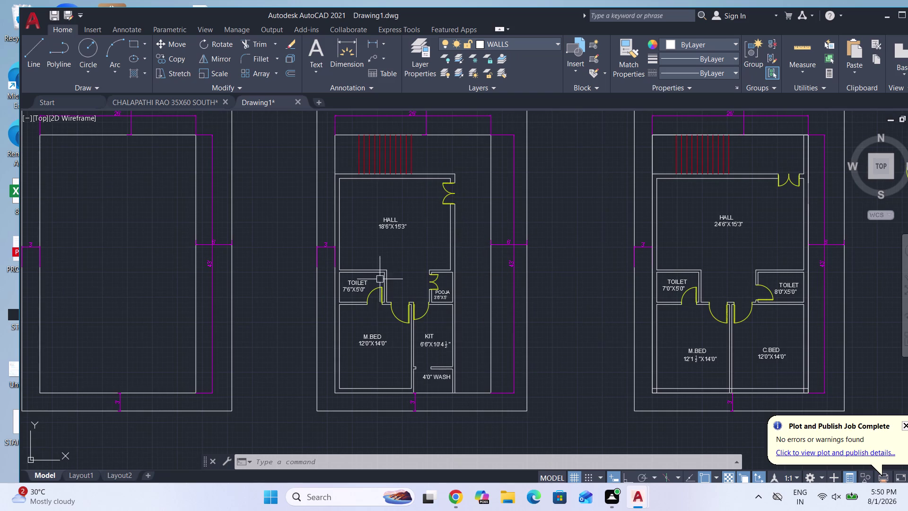
scroll(down, 3)
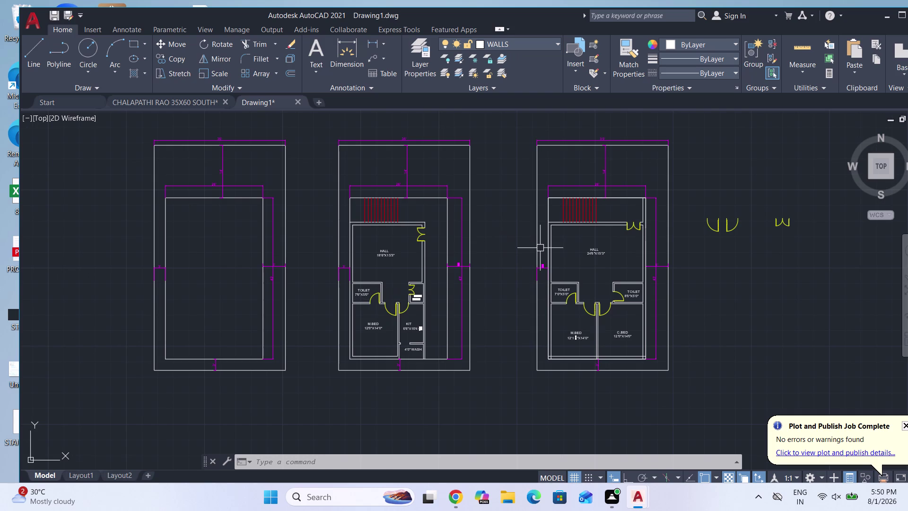
Draw a 4' by 9" rectangle on the WINDOWS layer to the right of the plans.
text(REC)
key(Return)
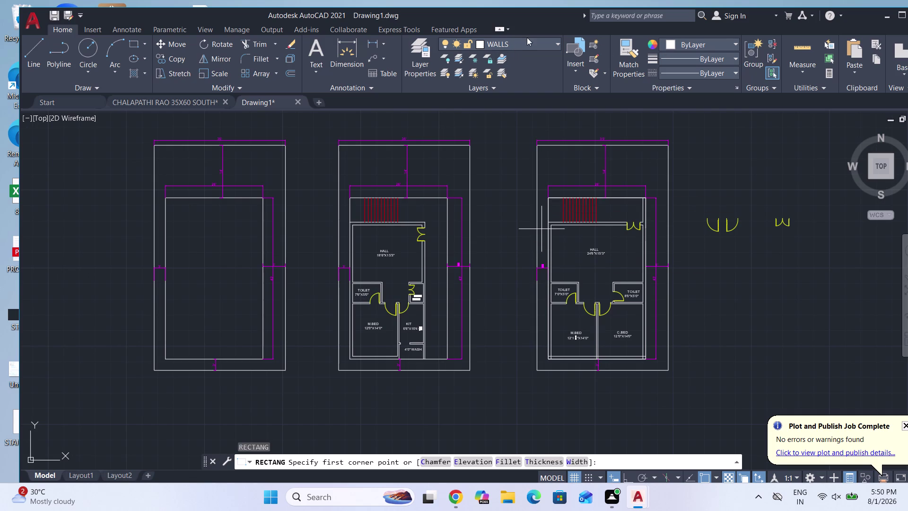
click(516, 46)
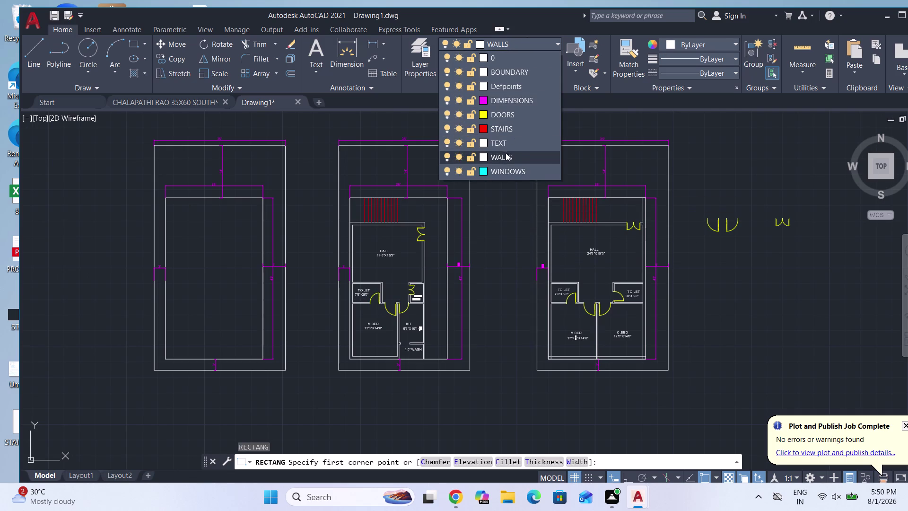
click(505, 170)
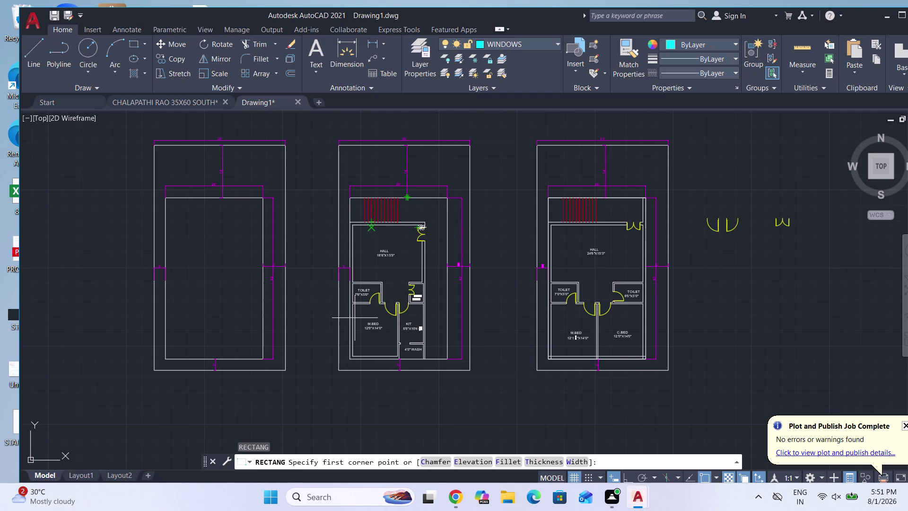
scroll(down, 3)
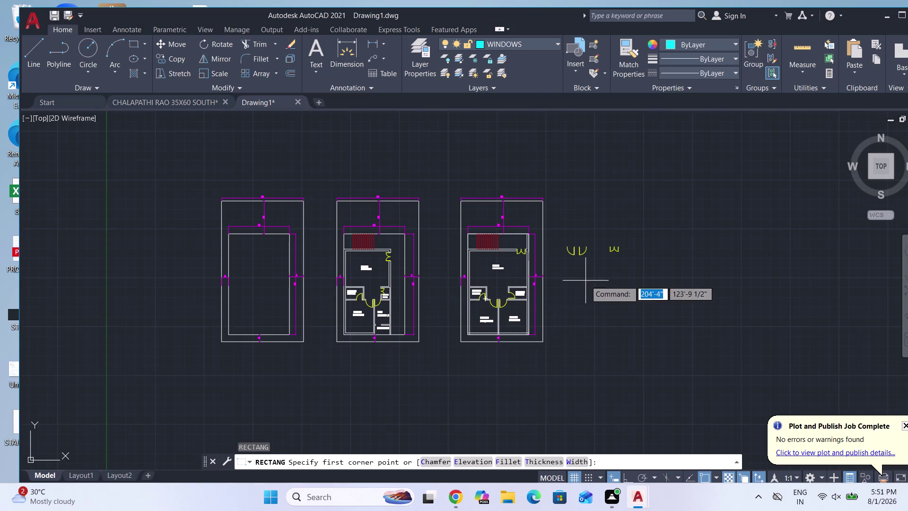
scroll(up, 3)
click(577, 281)
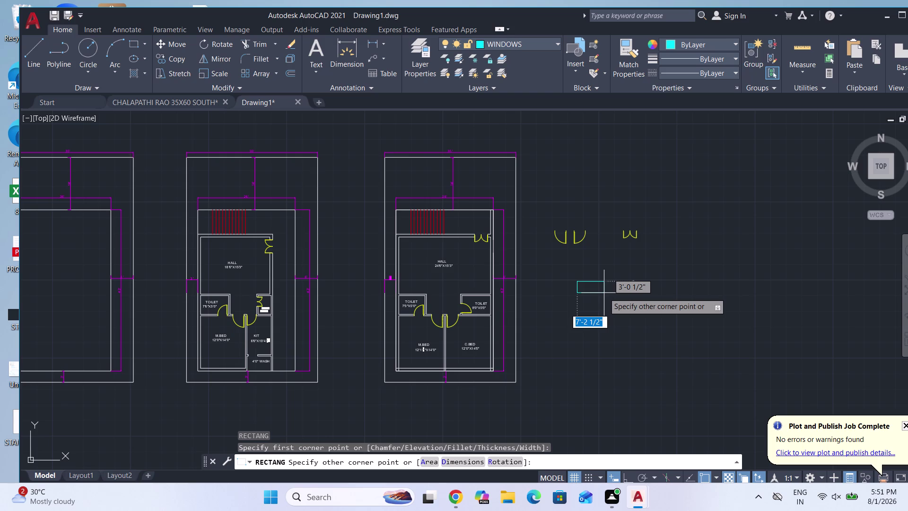
key(d)
key(Return)
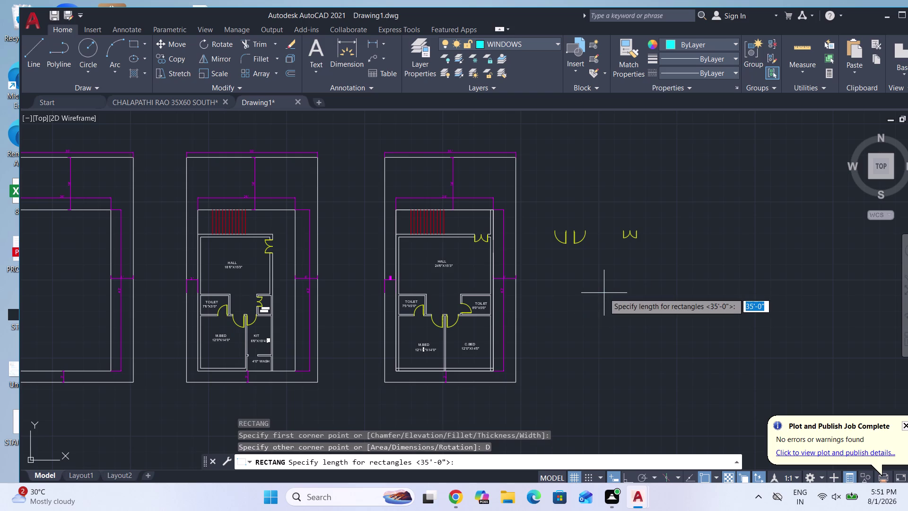
text(4')
key(Return)
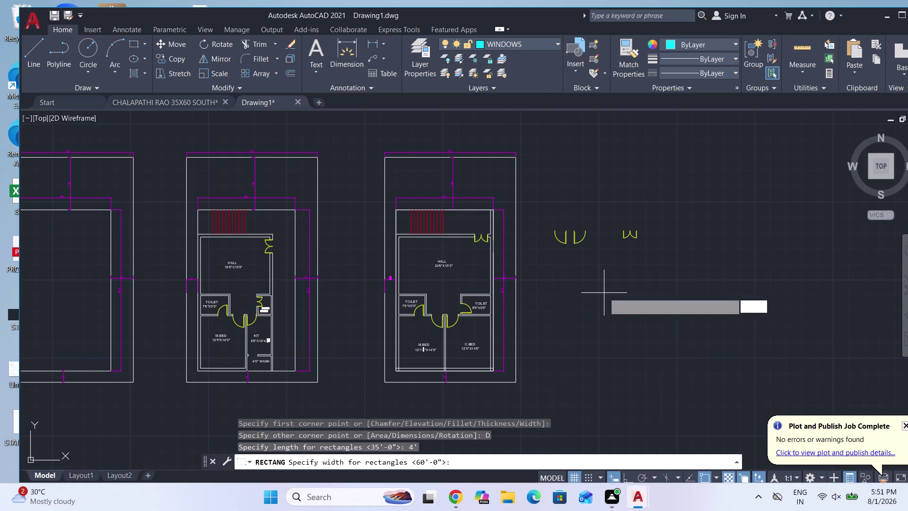
text(9")
key(Return)
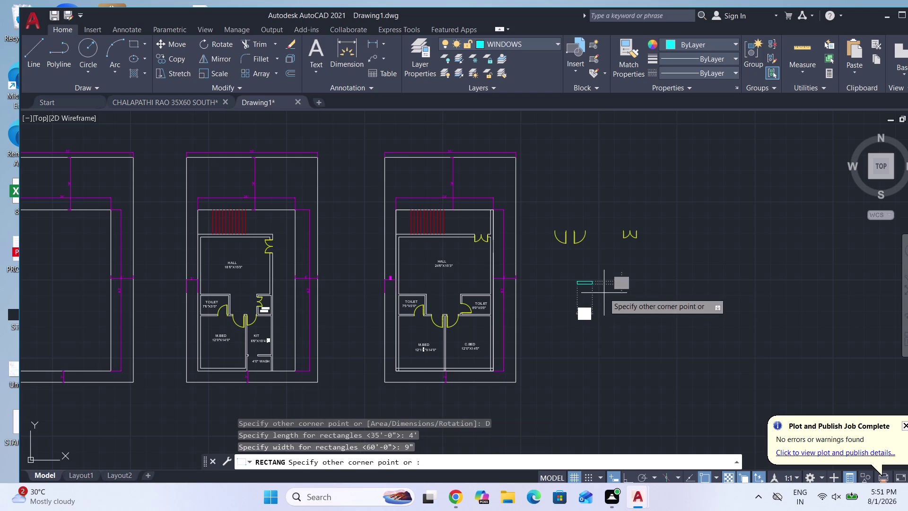
click(604, 293)
scroll(up, 3)
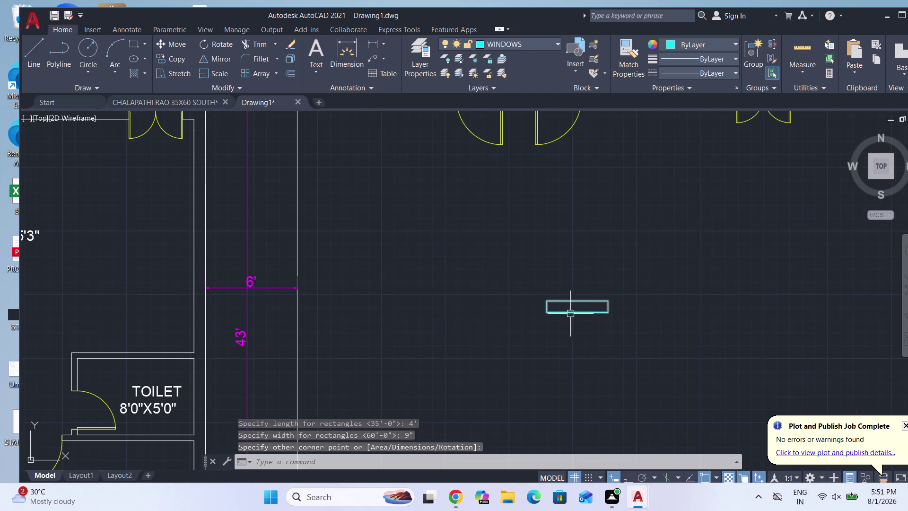
scroll(down, 3)
scroll(up, 3)
Draw a second rectangle, 3' by 9", below the first.
text(R)
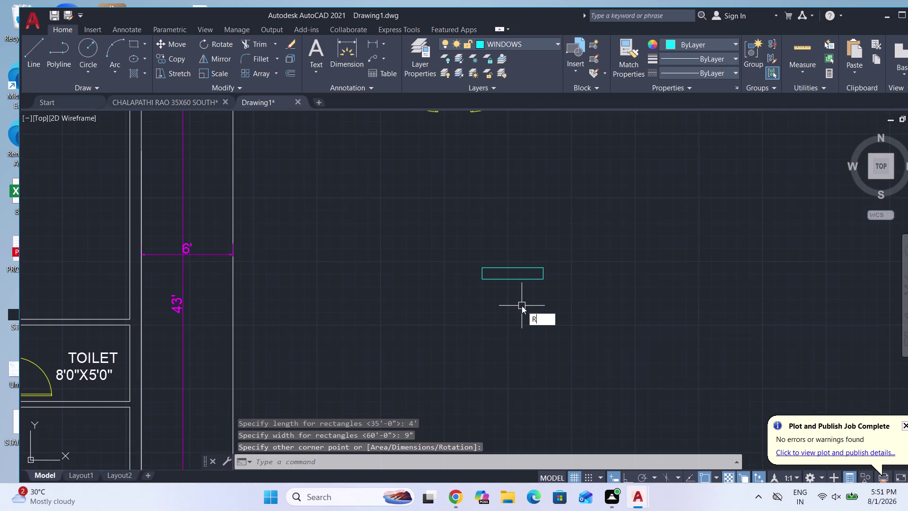
text(EC)
key(Return)
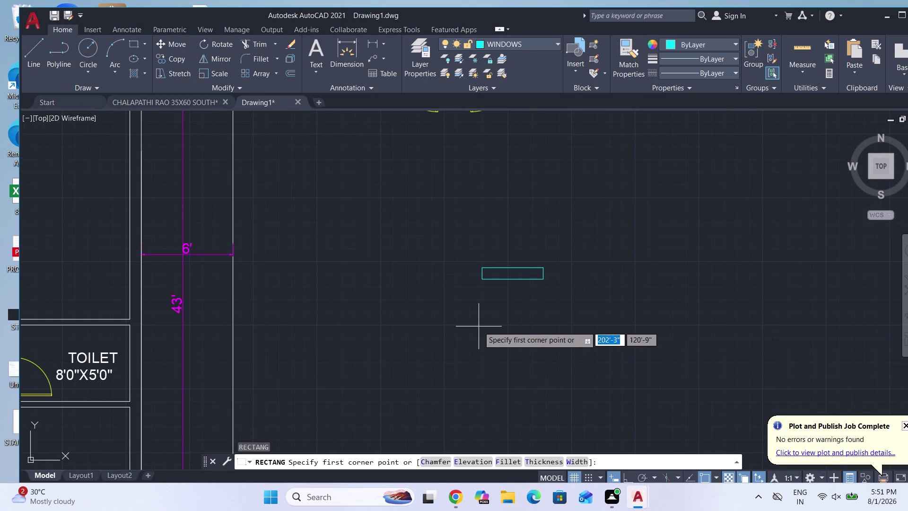
click(479, 326)
key(d)
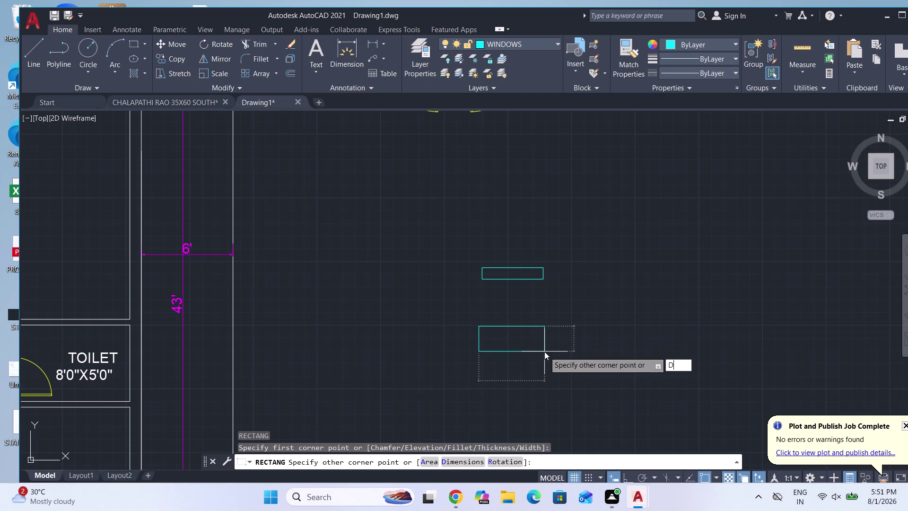
key(Return)
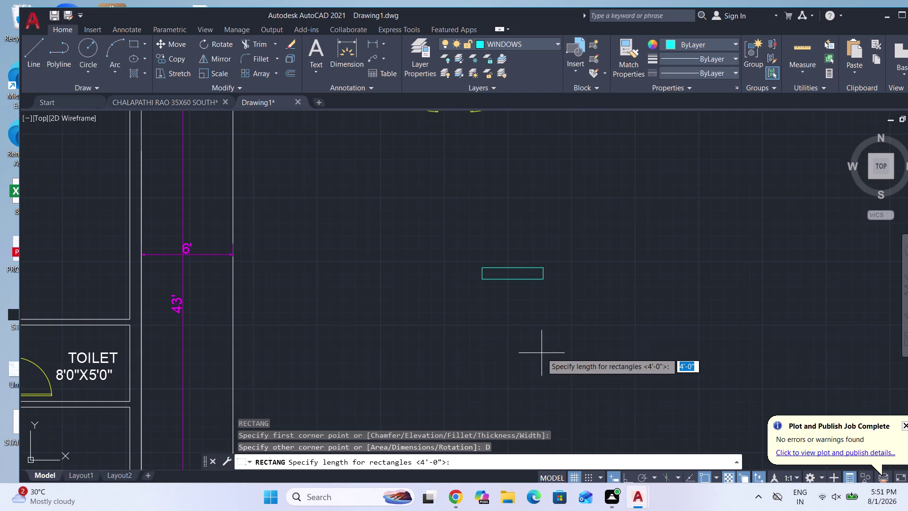
key(4)
key(BackSpace)
text(3')
key(Return)
key(Return)
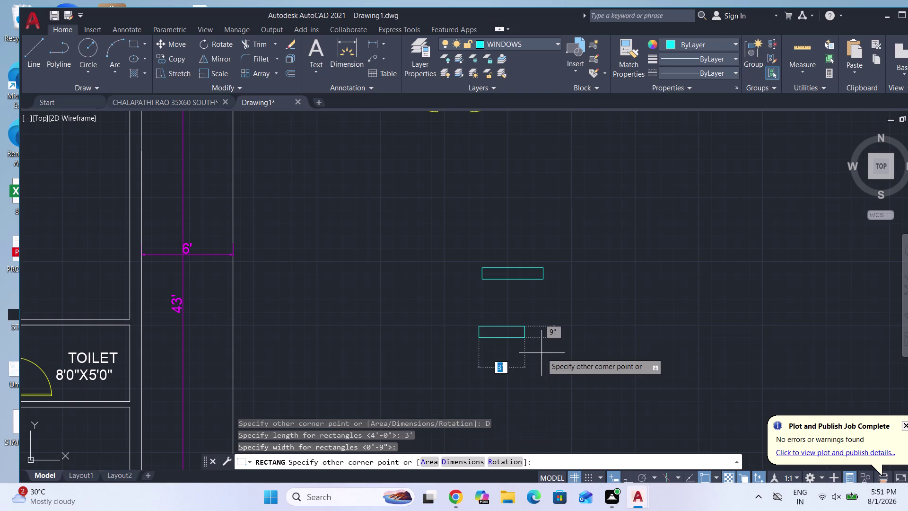
click(541, 353)
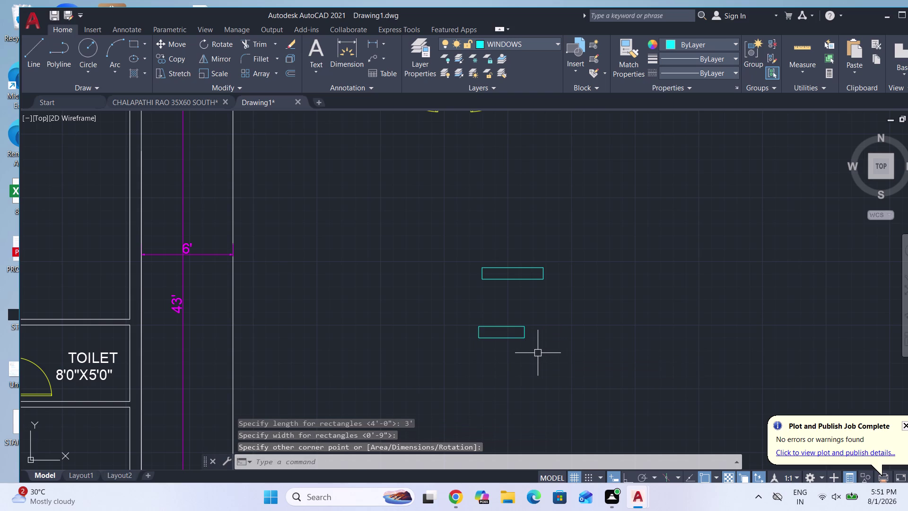
Draw a third rectangle, 2' by 9", below the others.
key(Return)
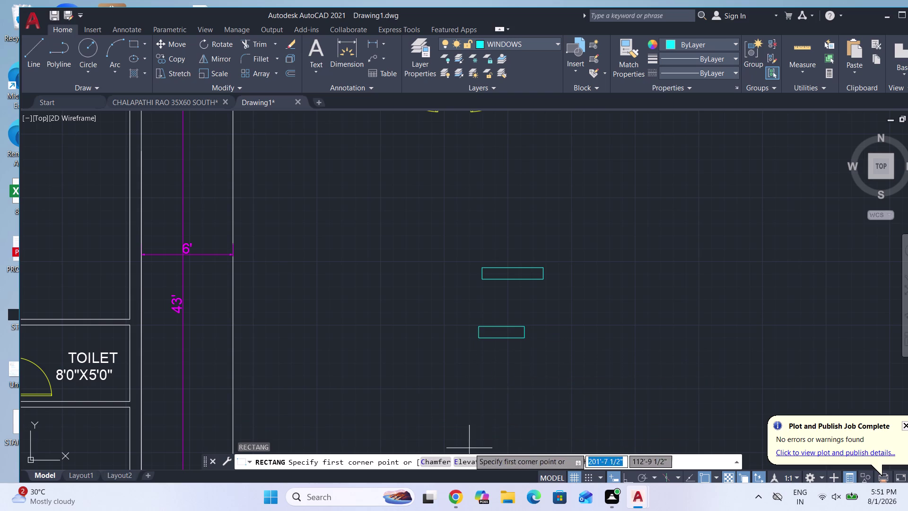
click(466, 395)
key(Return)
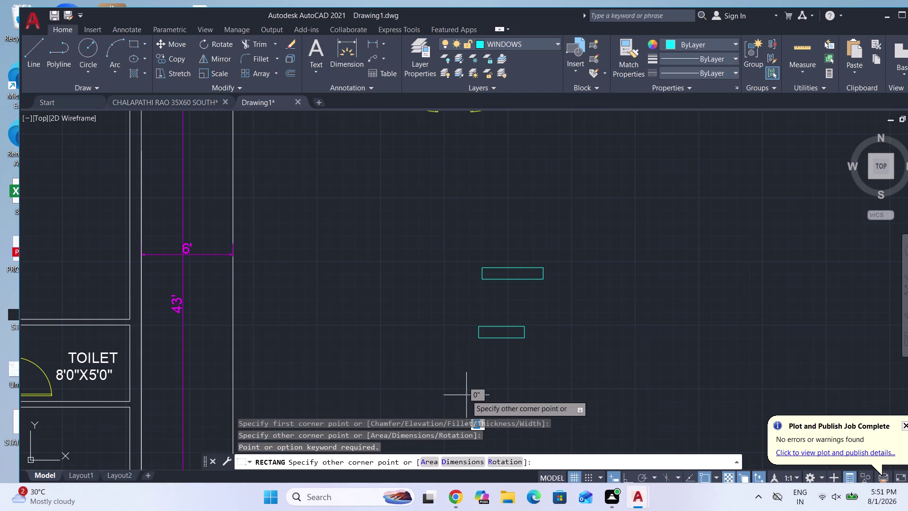
key(d)
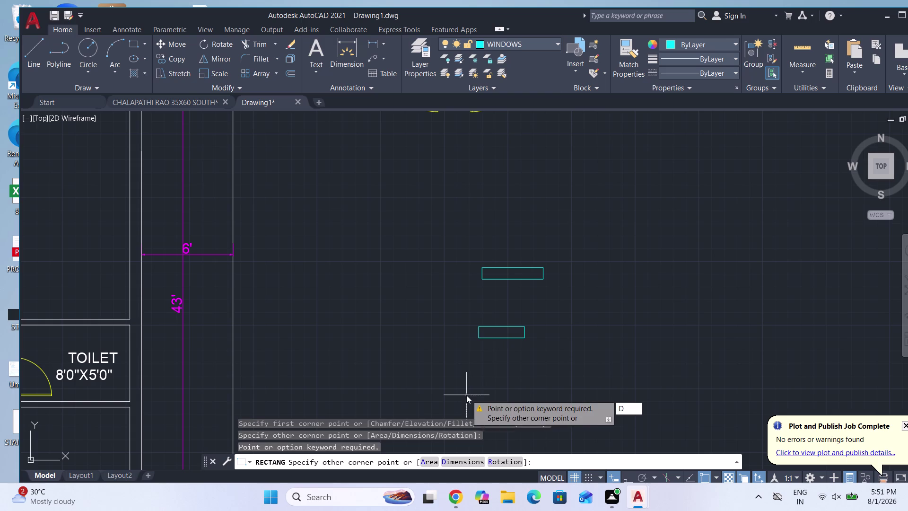
key(Return)
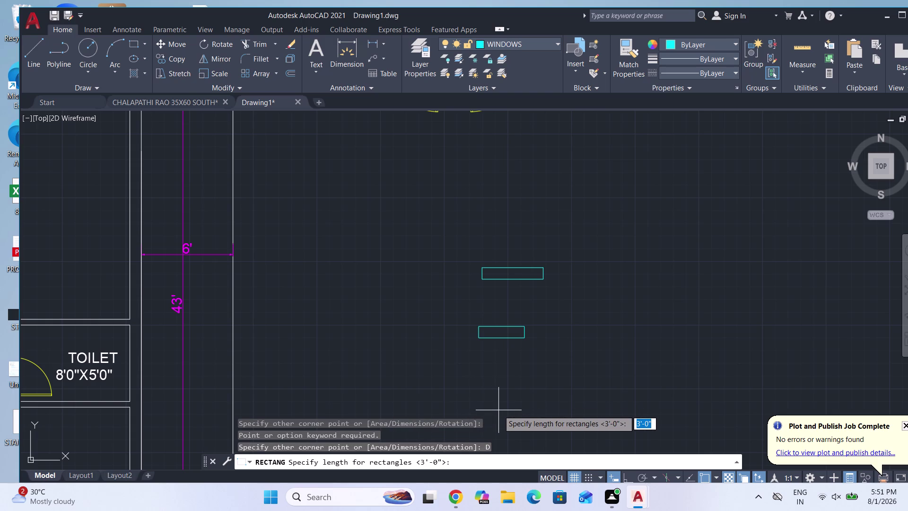
text(2)
text(')
key(Return)
key(Return)
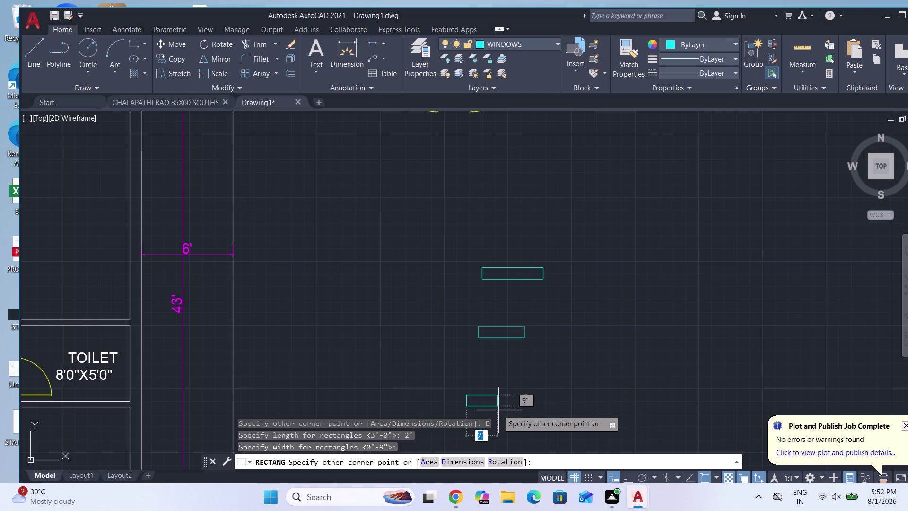
click(498, 410)
scroll(up, 3)
key(l)
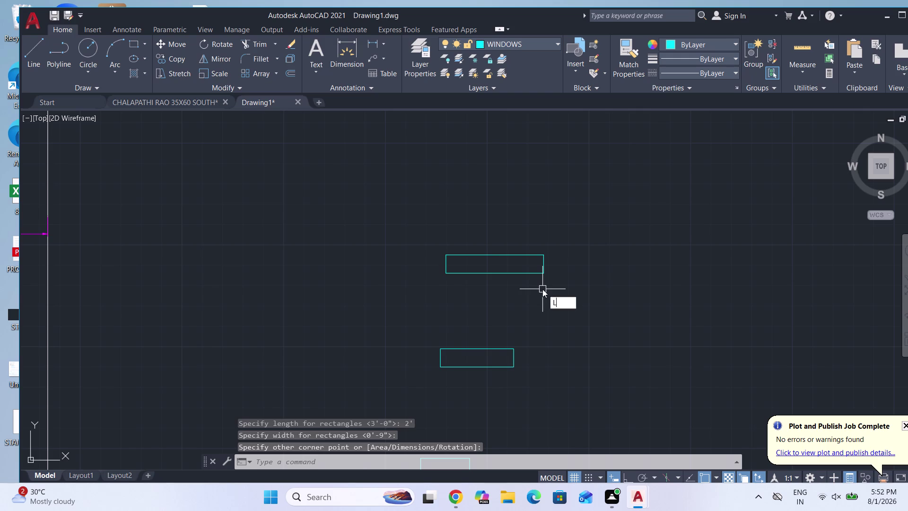
key(Return)
Draw midpoint-to-midpoint centre lines across the 4' and 3' rectangles.
scroll(up, 3)
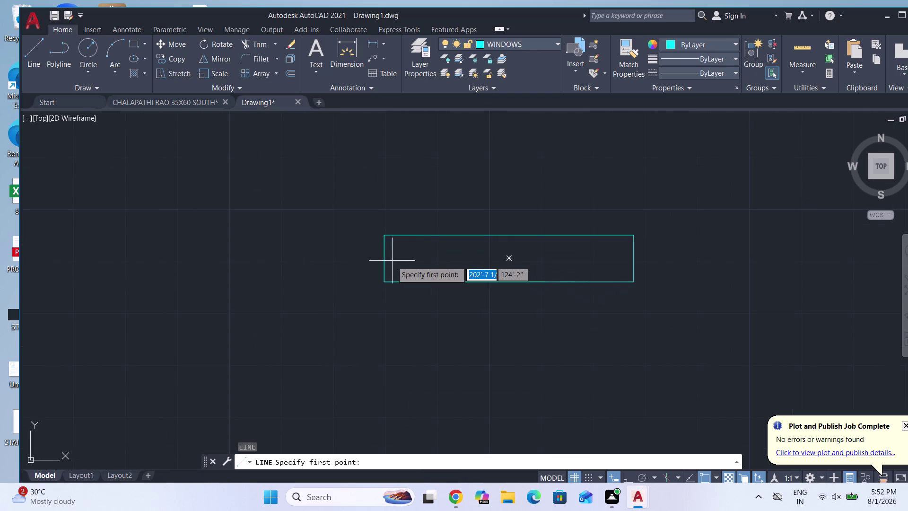
click(385, 259)
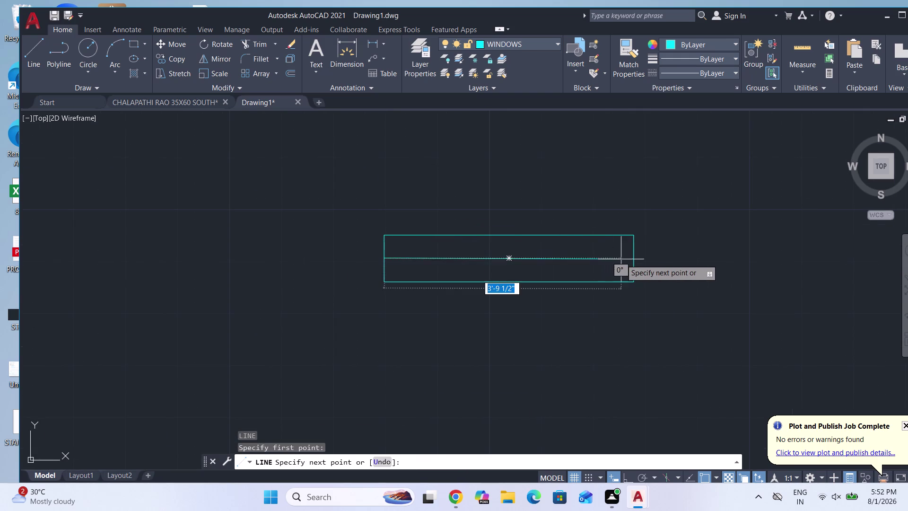
click(631, 260)
key(space)
scroll(down, 3)
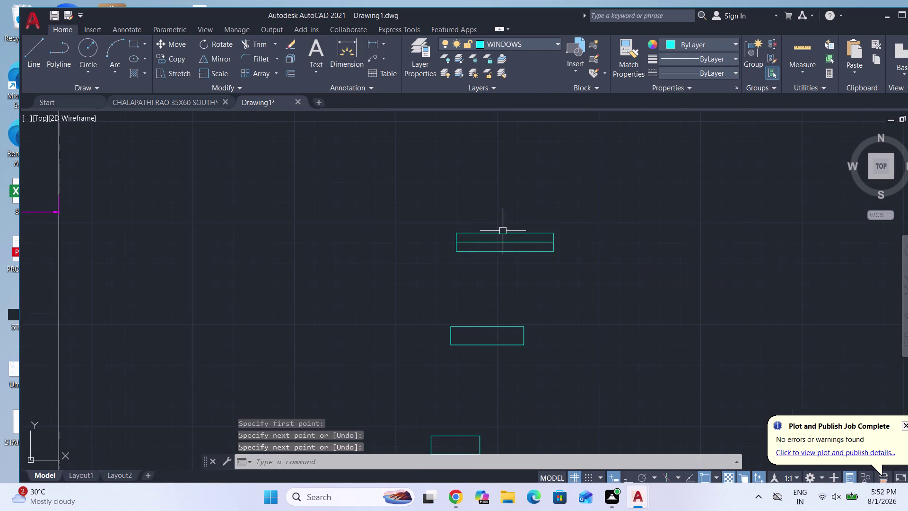
scroll(down, 3)
scroll(up, 3)
key(space)
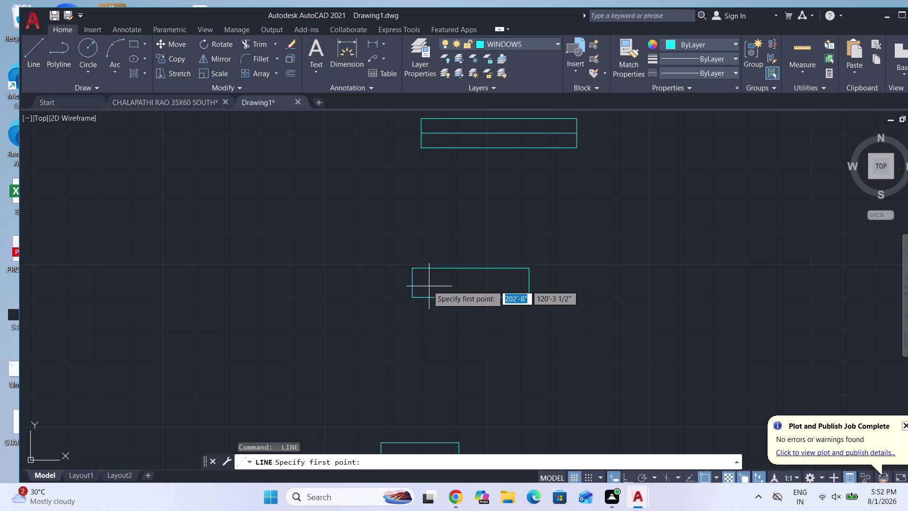
click(414, 285)
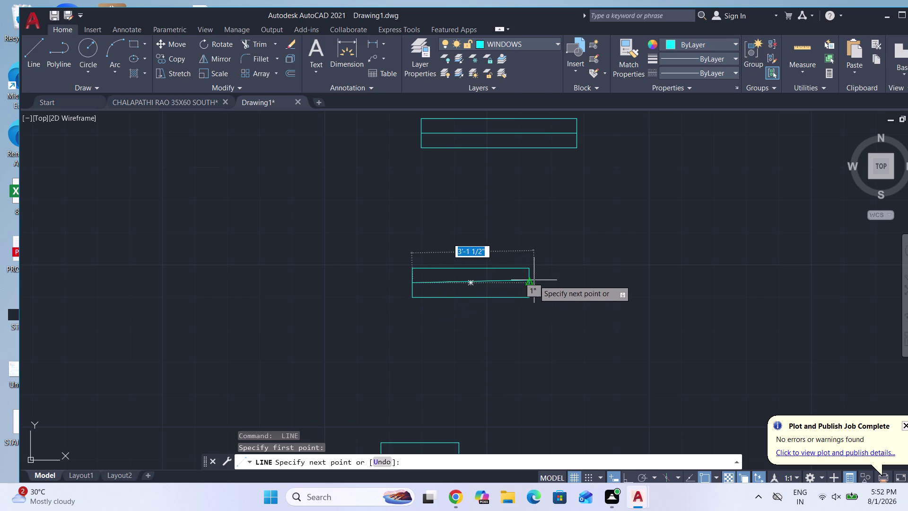
click(530, 282)
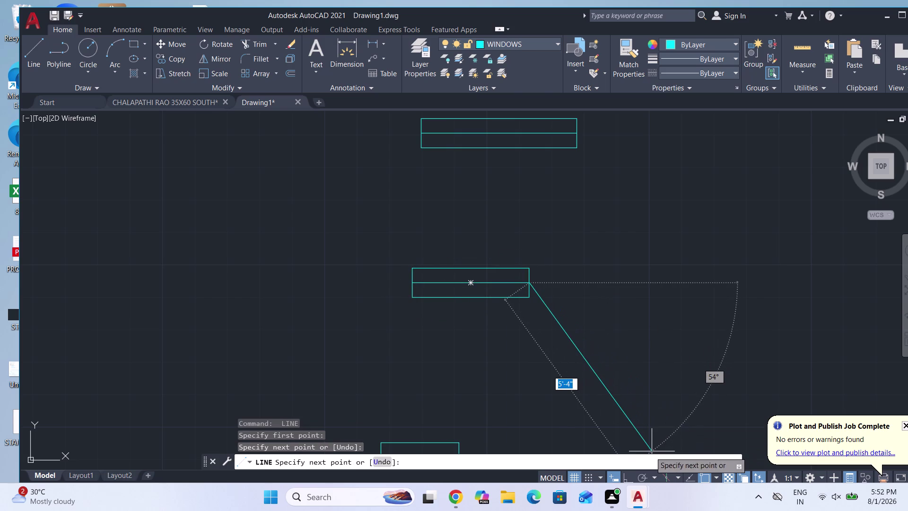
click(628, 477)
key(space)
scroll(down, 3)
scroll(up, 3)
Draw the centre line across the 2' rectangle between its side midpoints.
key(space)
scroll(up, 3)
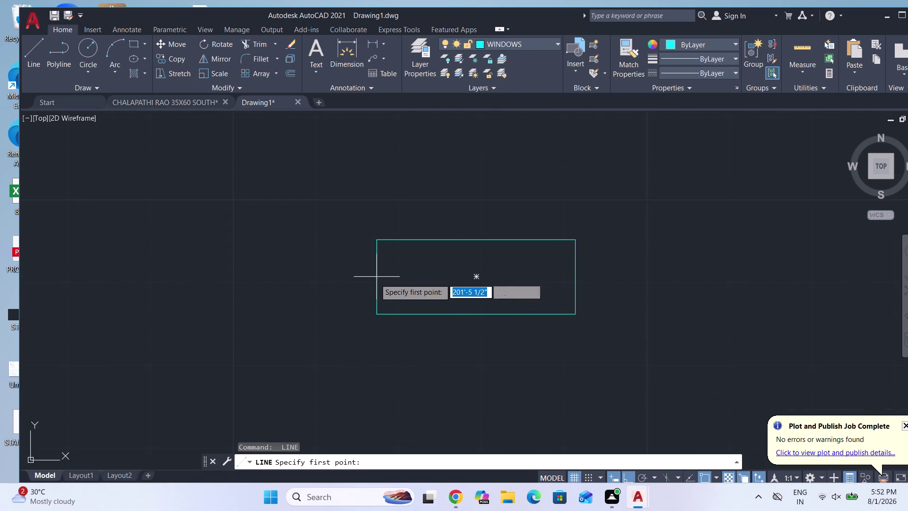
click(377, 275)
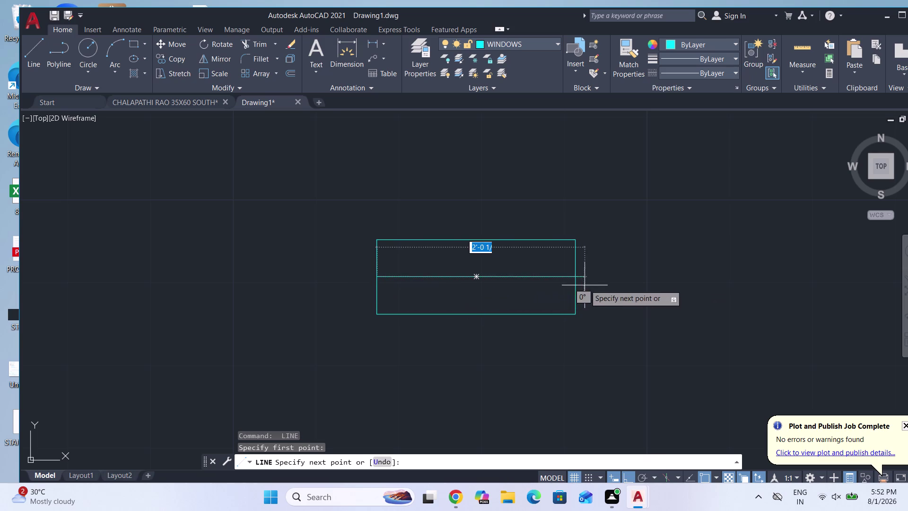
click(572, 276)
key(space)
scroll(down, 3)
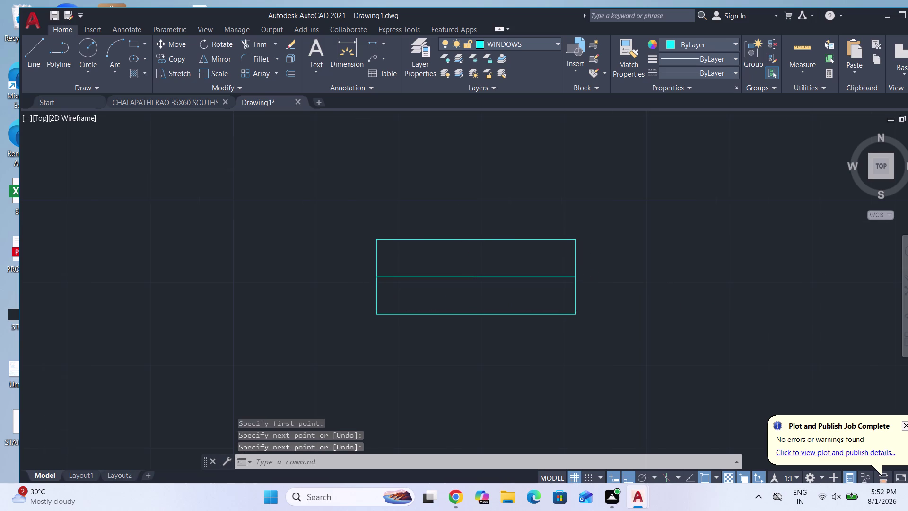
scroll(down, 3)
scroll(up, 3)
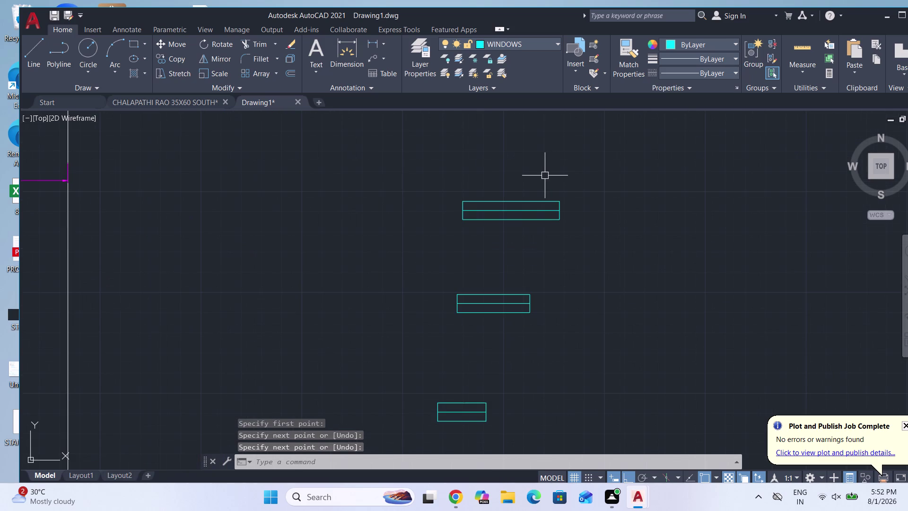
Offset the top window's centre line 1" to both sides.
key(o)
key(Return)
key(1)
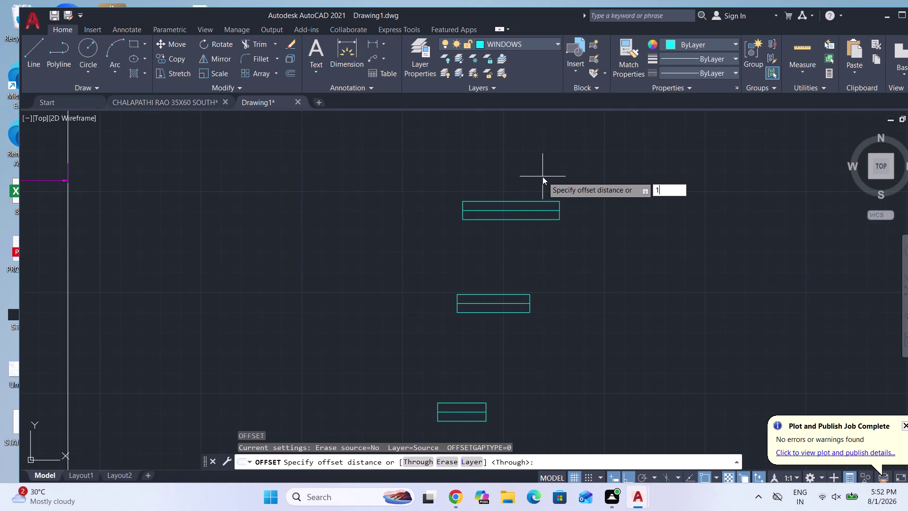
key(shift+quotedbl)
key(Return)
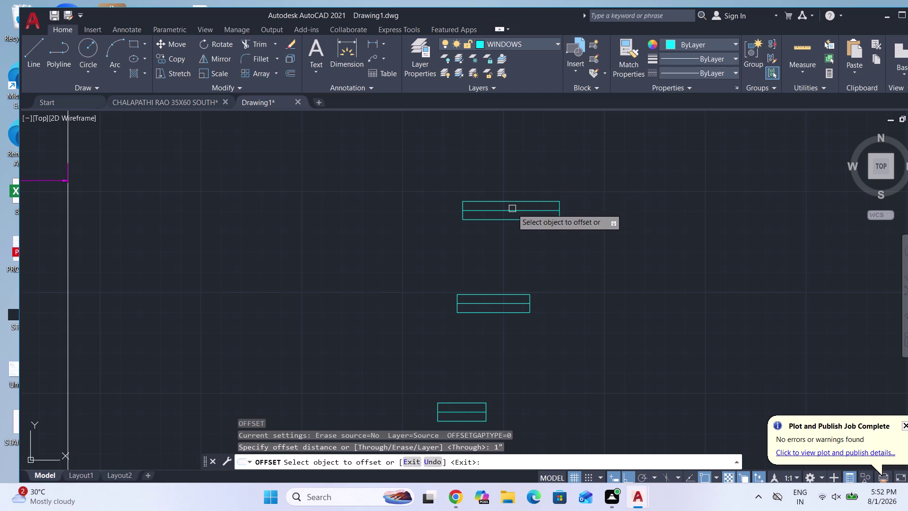
scroll(up, 3)
click(511, 212)
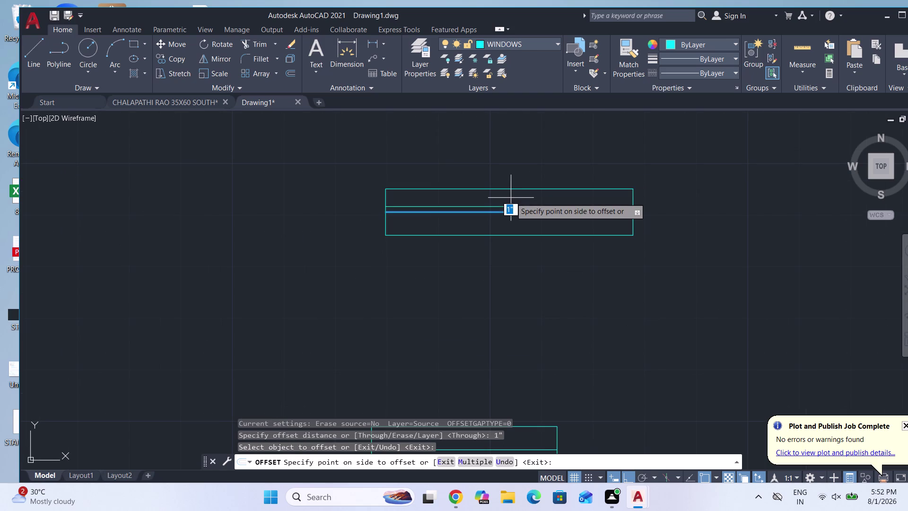
click(510, 198)
scroll(up, 3)
click(508, 201)
click(509, 240)
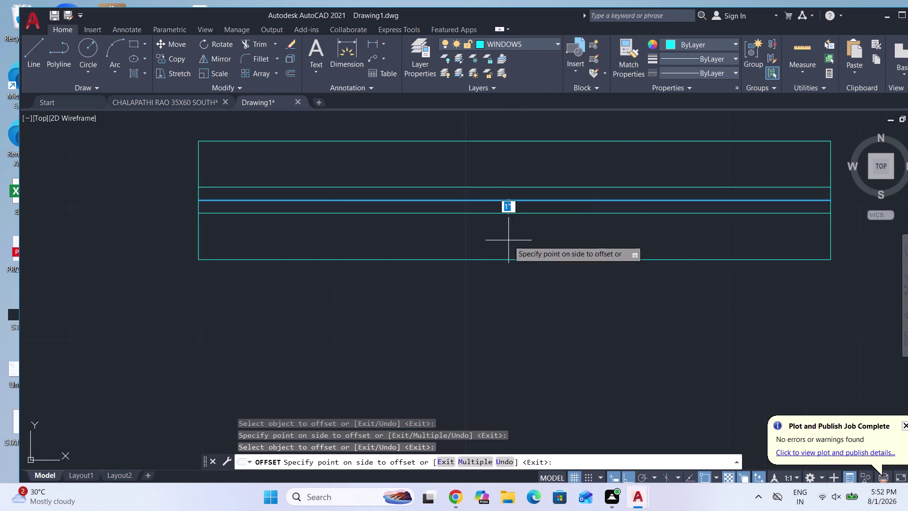
scroll(down, 3)
scroll(up, 3)
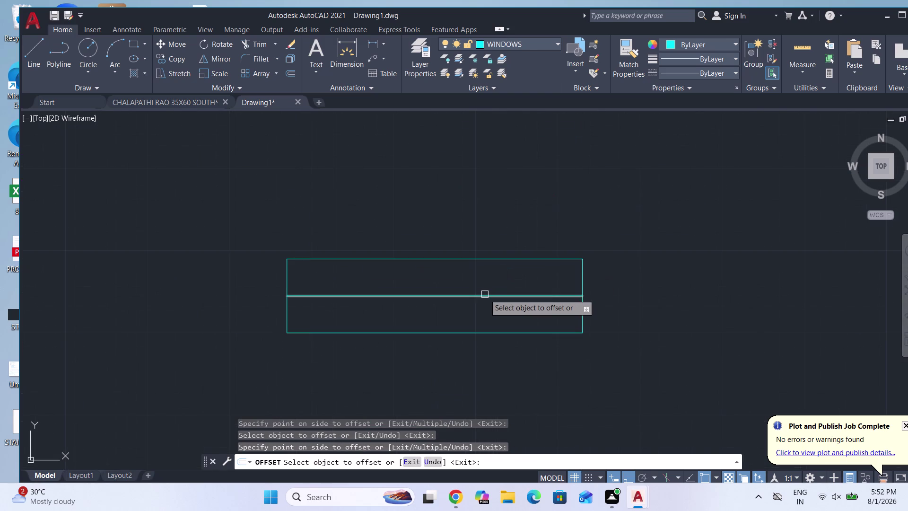
Offset the centre lines of the other two windows above and below.
click(485, 294)
click(485, 283)
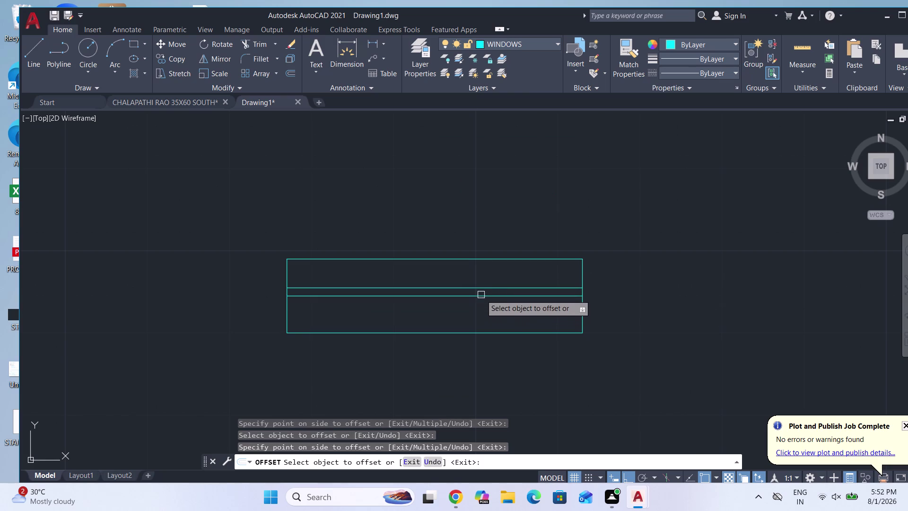
click(481, 294)
click(475, 317)
scroll(down, 3)
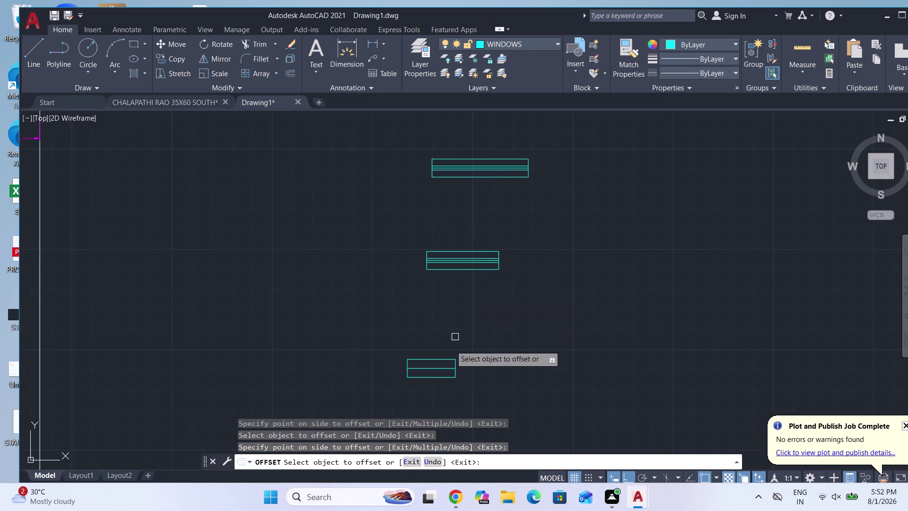
scroll(up, 3)
click(440, 283)
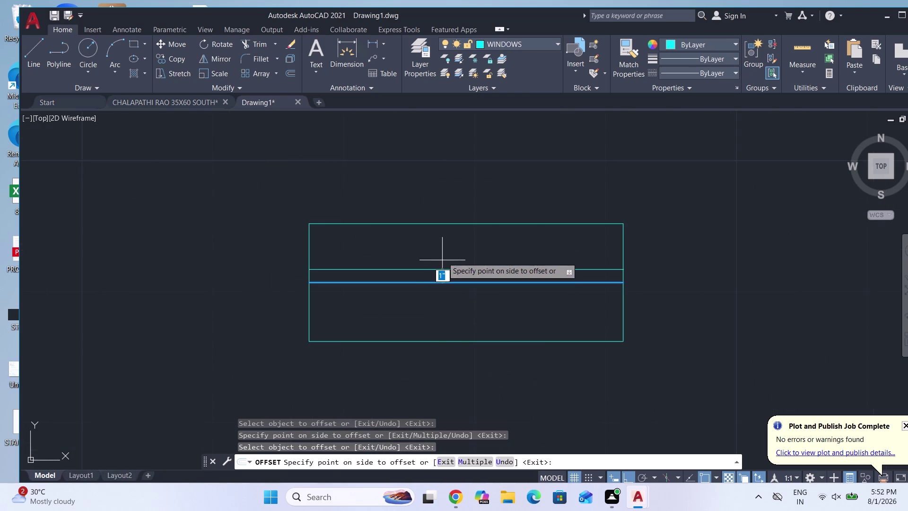
click(443, 254)
click(452, 283)
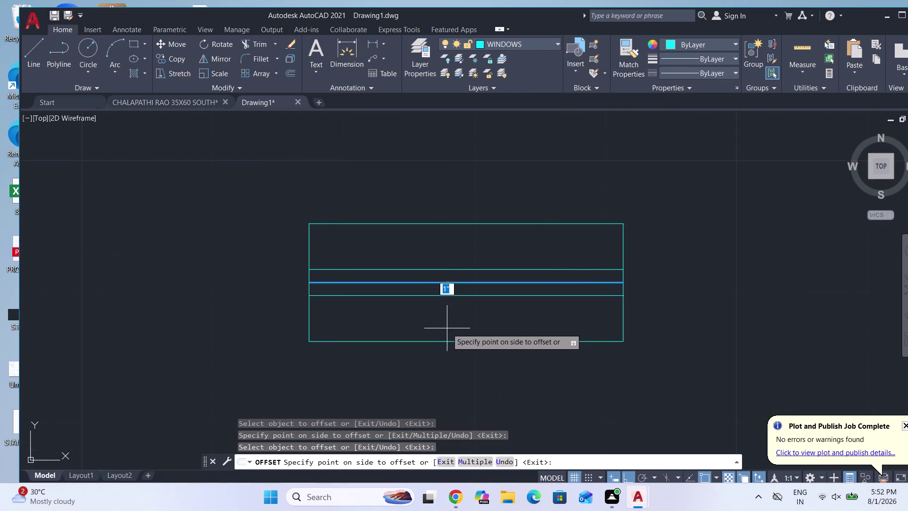
click(447, 328)
key(Escape)
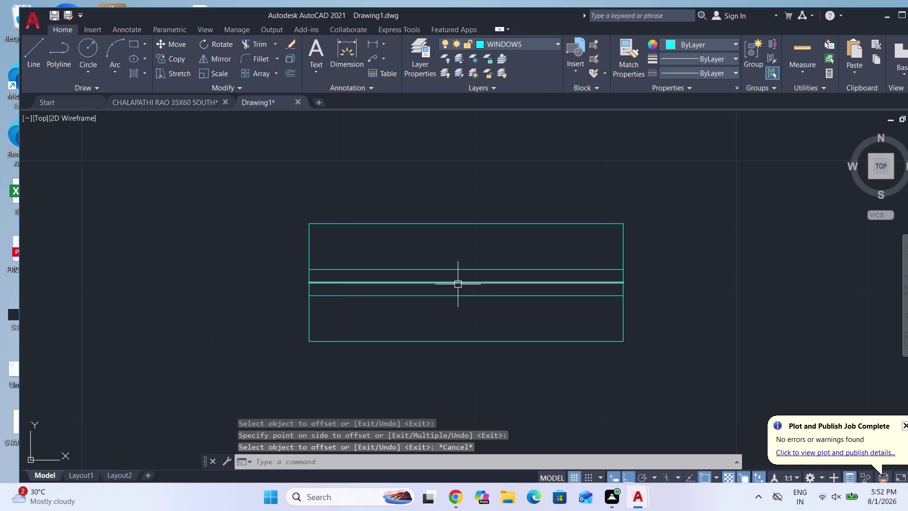
Delete the three stray duplicate lines.
click(458, 284)
scroll(down, 3)
scroll(up, 3)
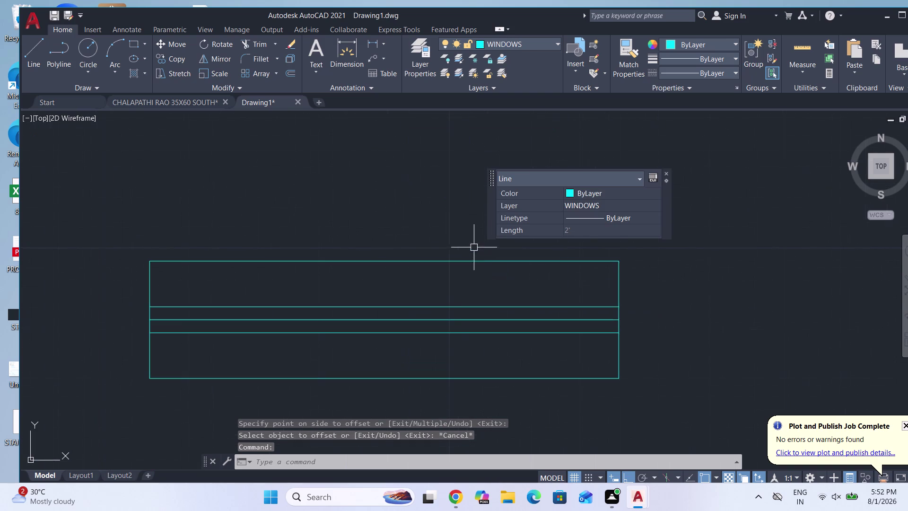
click(456, 317)
scroll(down, 3)
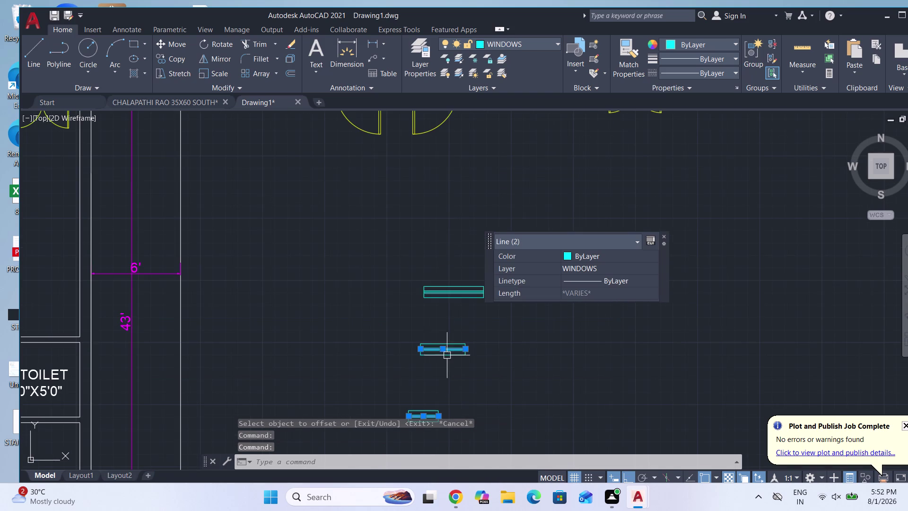
scroll(up, 3)
scroll(up, 3)
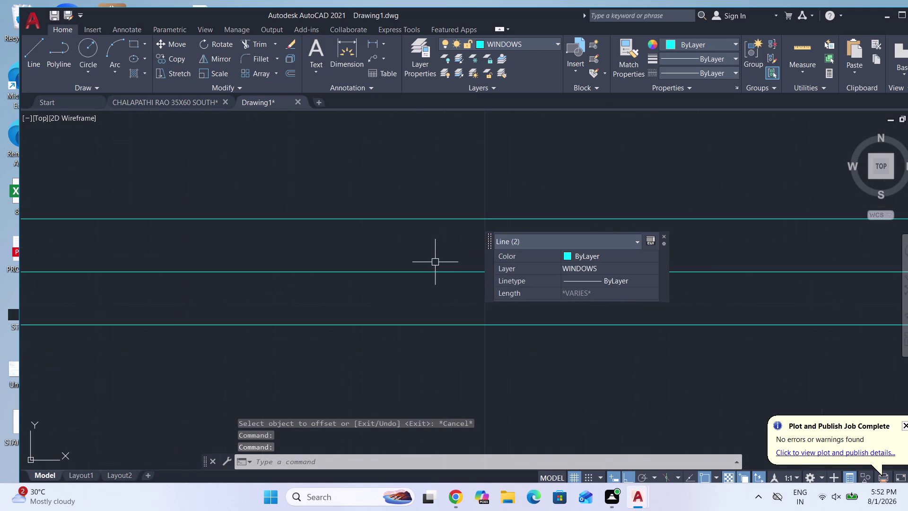
click(427, 273)
key(Delete)
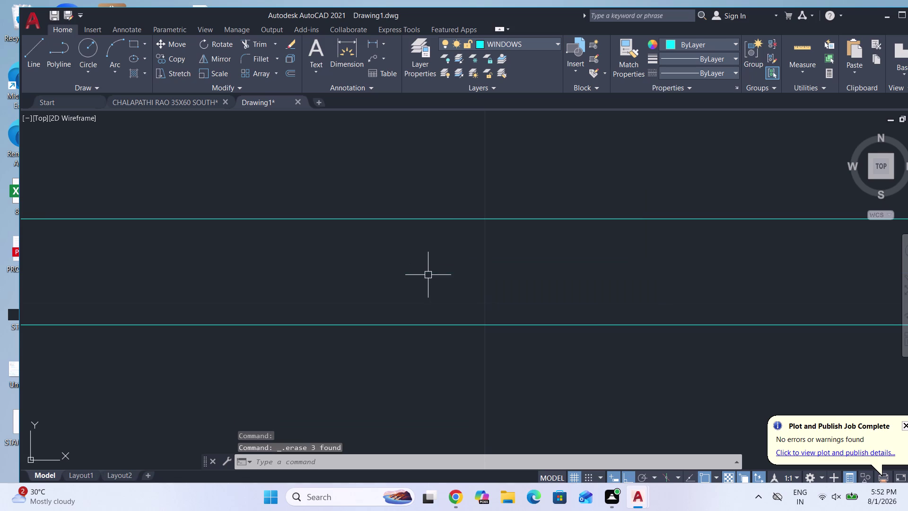
scroll(down, 3)
Group the top, middle and bottom window symbols separately.
click(510, 314)
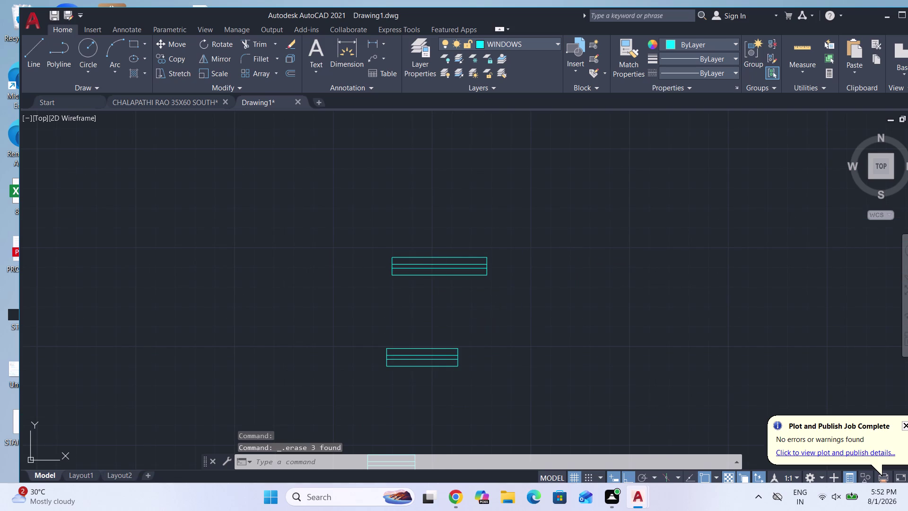
click(378, 237)
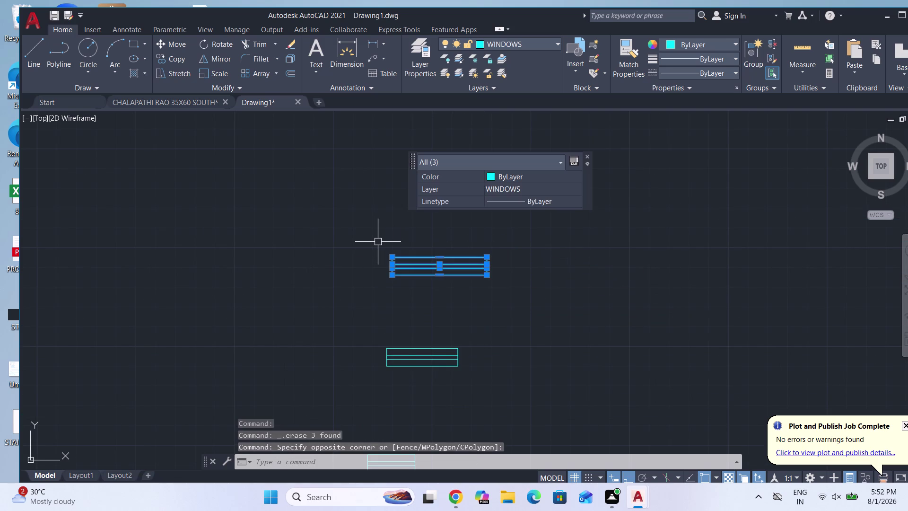
key(g)
key(Return)
scroll(down, 3)
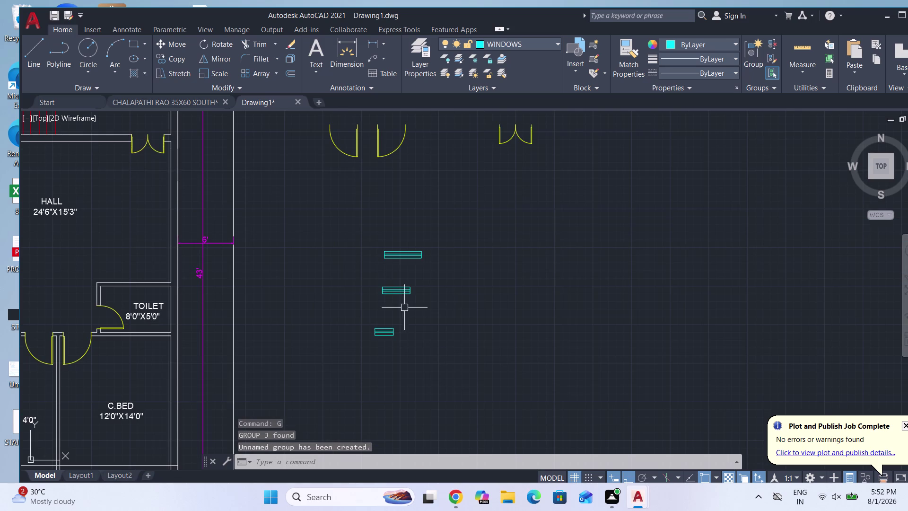
click(417, 305)
click(381, 277)
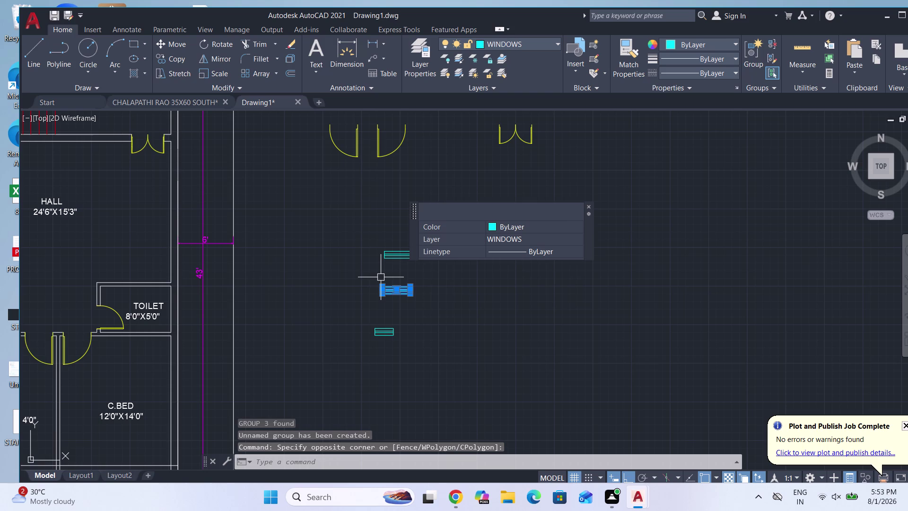
key(g)
key(Return)
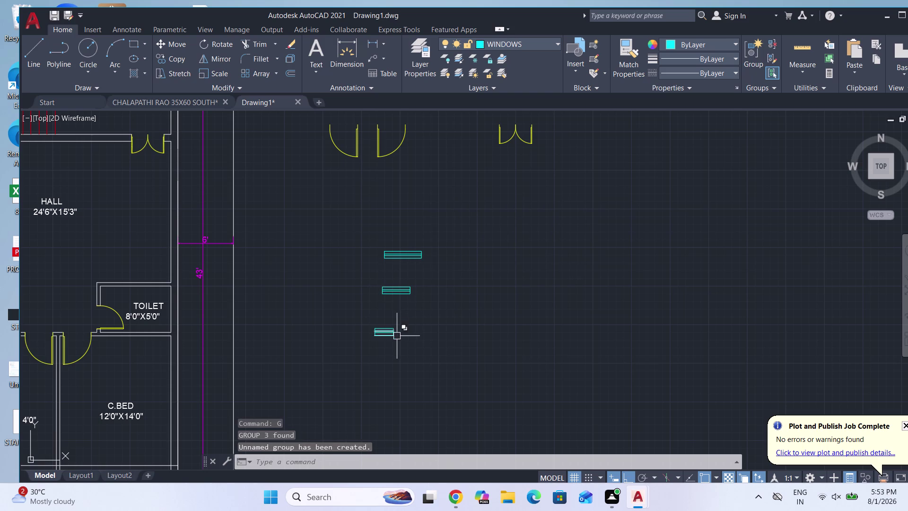
click(397, 343)
click(367, 321)
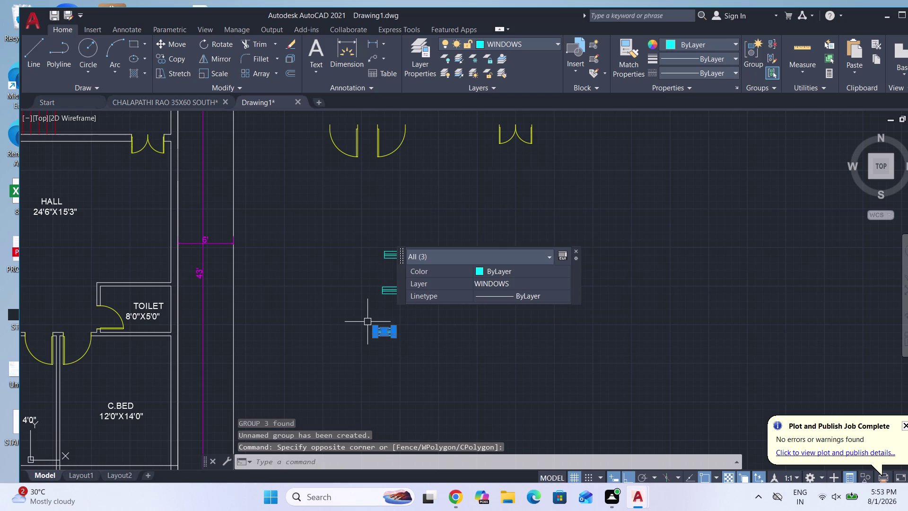
key(g)
key(Return)
scroll(up, 3)
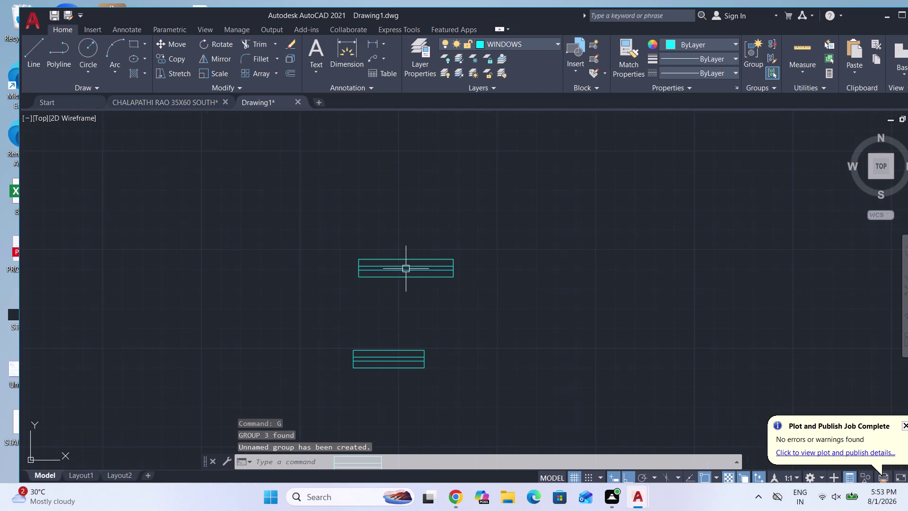
scroll(down, 3)
Select all three window groups, start RO and pick the rotation base point.
click(447, 397)
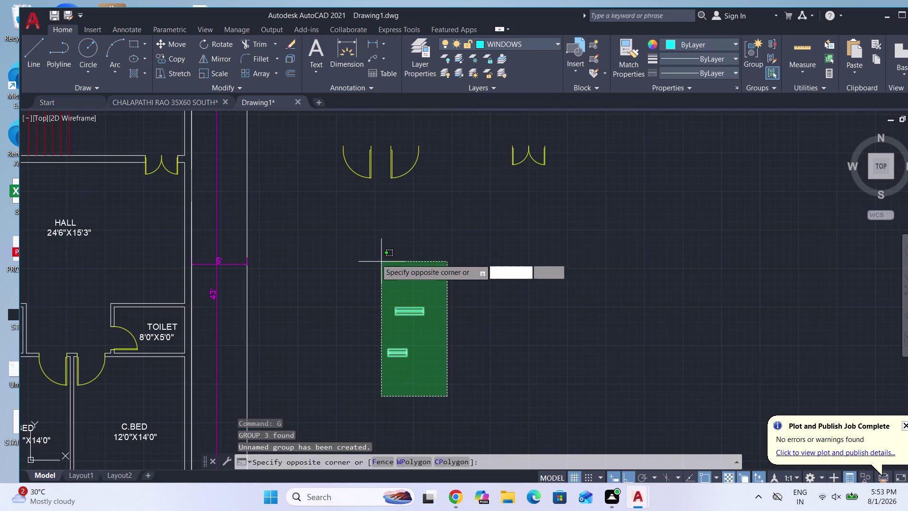
click(350, 254)
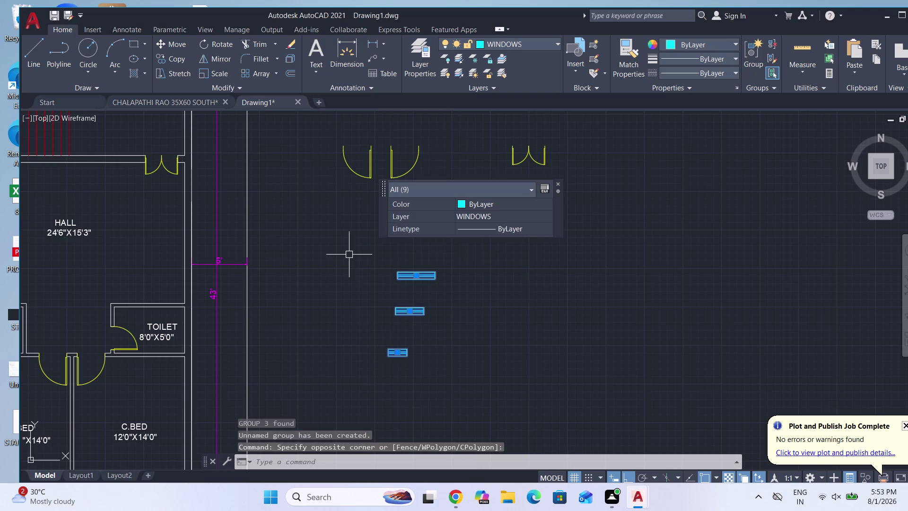
text(RO)
key(Return)
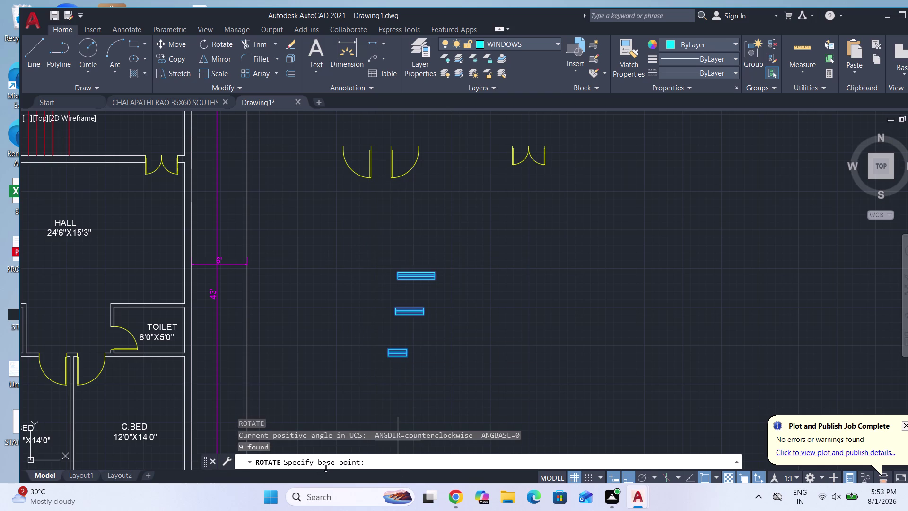
click(522, 344)
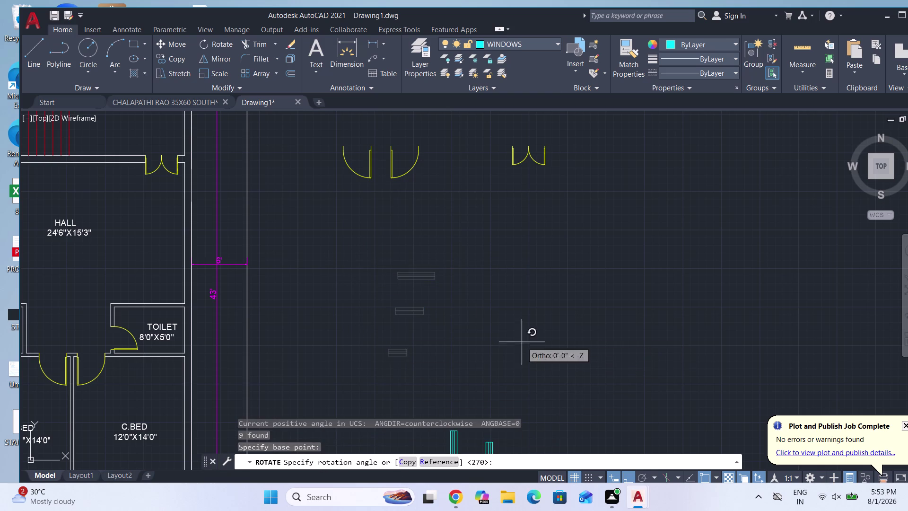